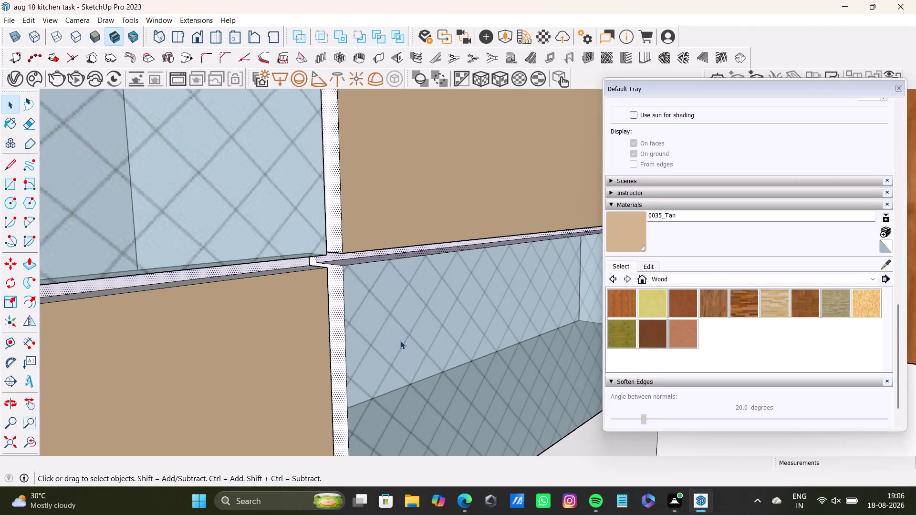
Inspect the joints under the wood cabinets and select the strip below them.
scroll(down, 3)
scroll(down, 3)
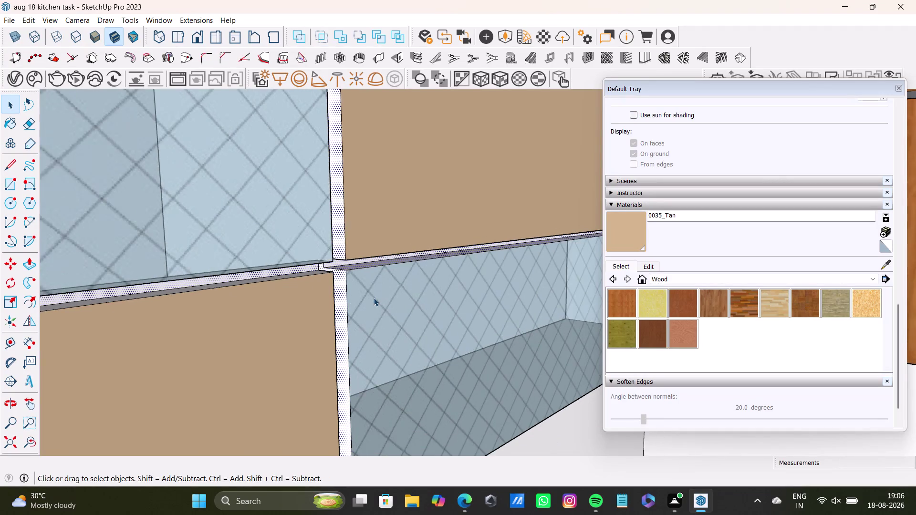
scroll(down, 3)
scroll(down, 3)
scroll(up, 3)
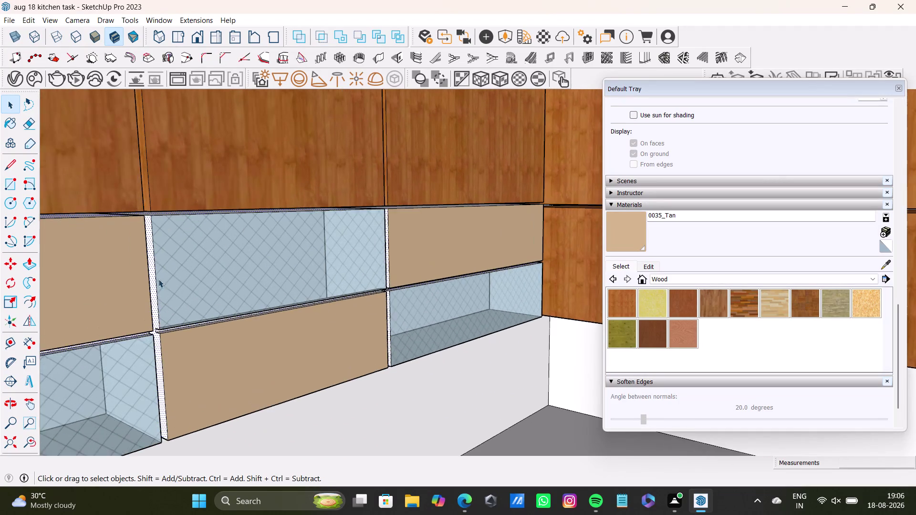
scroll(up, 3)
scroll(up, 3)
middle_drag(181, 194, 142, 176)
scroll(up, 3)
middle_drag(152, 182, 354, 297)
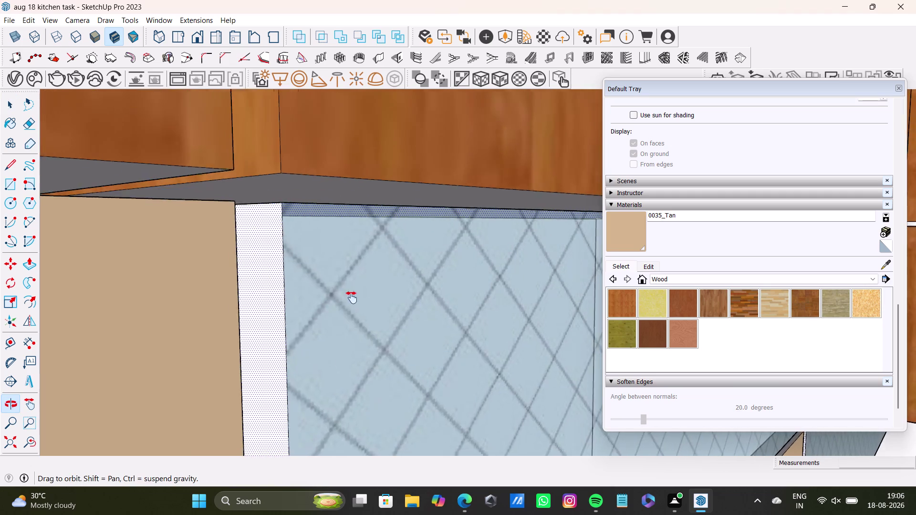
middle_drag(354, 297, 324, 352)
scroll(up, 3)
middle_drag(189, 225, 181, 199)
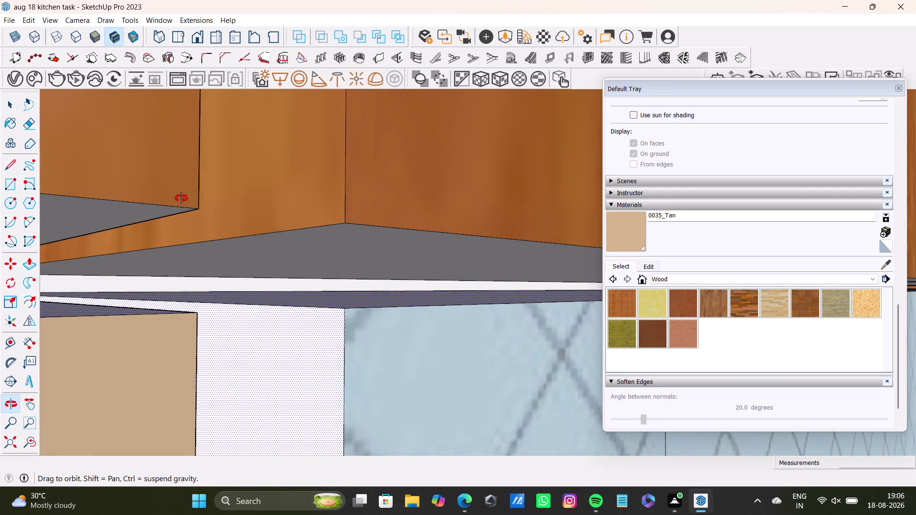
middle_drag(181, 199, 181, 198)
click(191, 282)
Select edges at the panel joint, beside the glass niche, and on the shelf front.
scroll(down, 3)
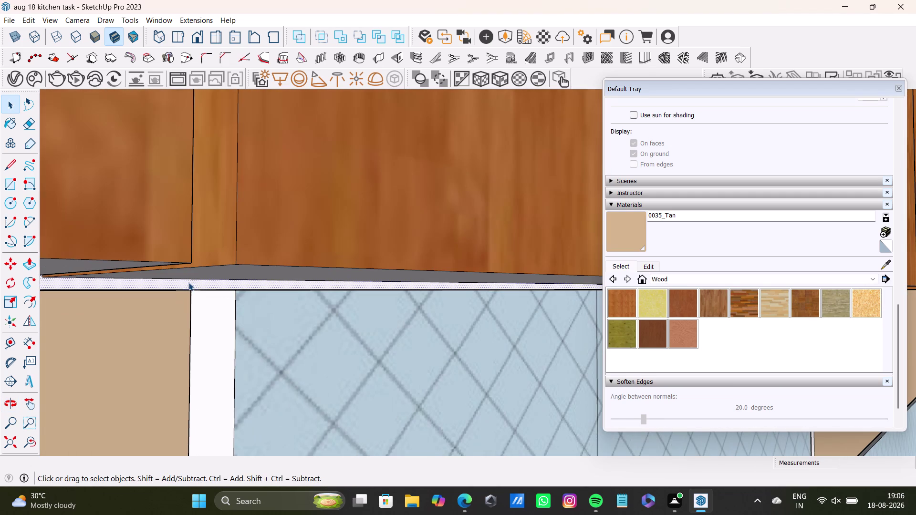
scroll(down, 3)
click(212, 308)
scroll(down, 3)
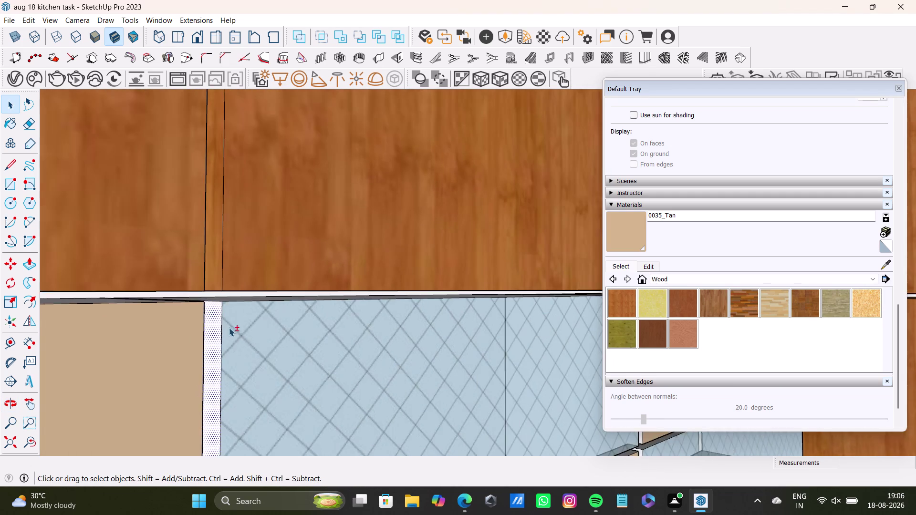
scroll(down, 3)
scroll(up, 3)
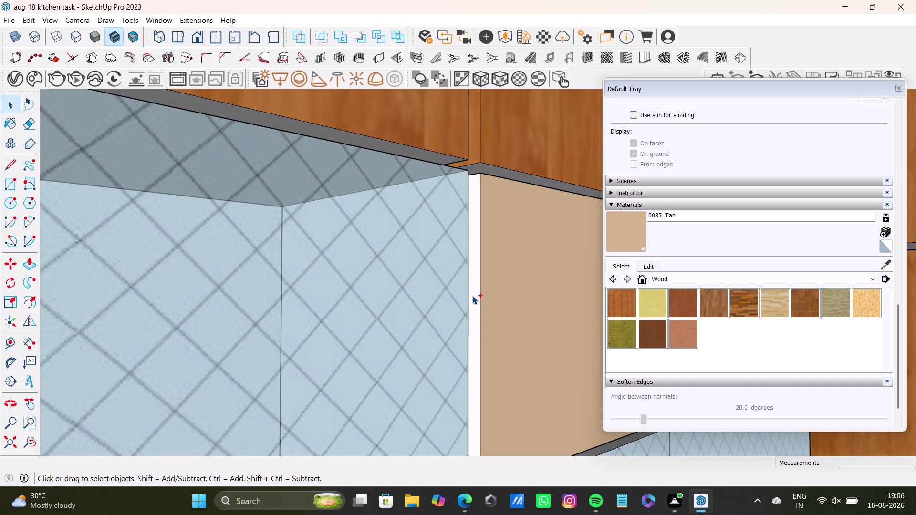
click(472, 296)
scroll(down, 3)
middle_drag(481, 363, 429, 226)
scroll(up, 3)
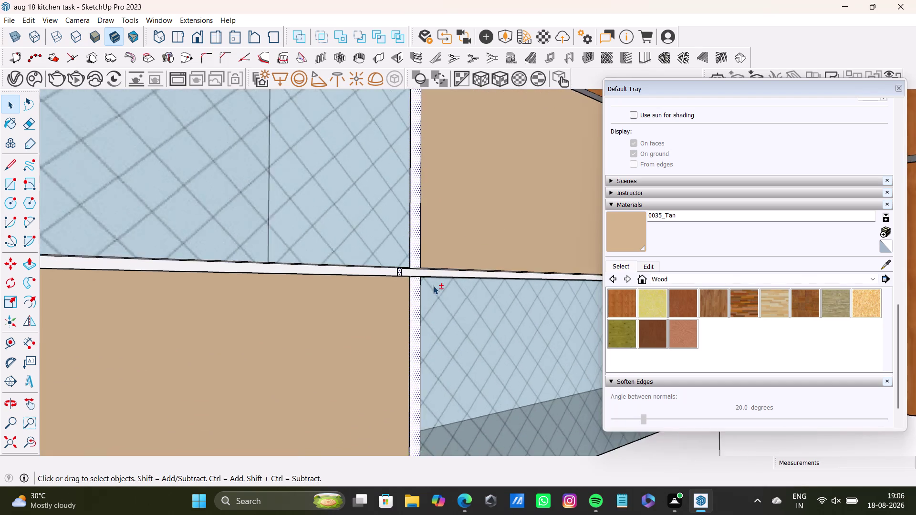
scroll(up, 3)
scroll(up, 3)
click(411, 260)
click(321, 268)
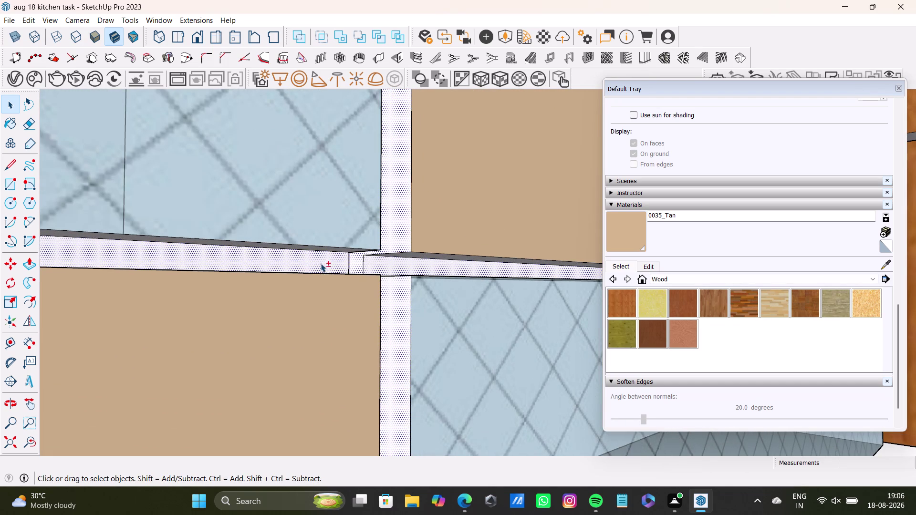
Look along the tan panel row and select the long shelf front edge.
scroll(down, 3)
middle_drag(462, 263, 156, 337)
scroll(down, 3)
middle_drag(452, 324, 529, 287)
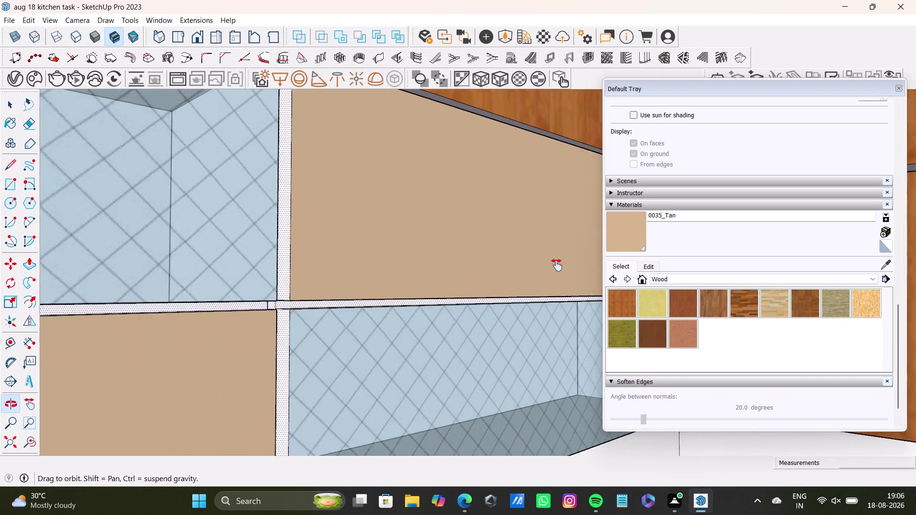
middle_drag(528, 287, 558, 263)
scroll(down, 3)
middle_drag(203, 281, 552, 260)
scroll(down, 3)
scroll(up, 3)
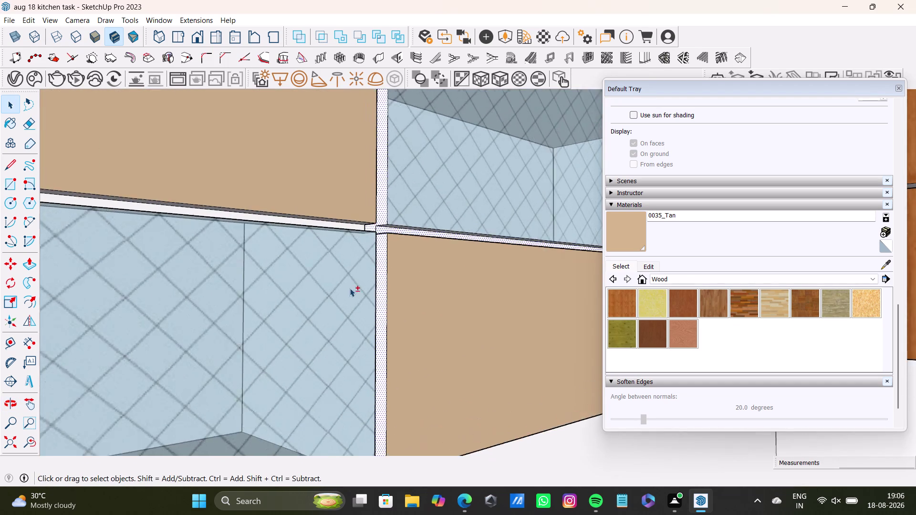
scroll(up, 3)
middle_drag(330, 231, 317, 275)
middle_drag(327, 271, 319, 329)
scroll(up, 3)
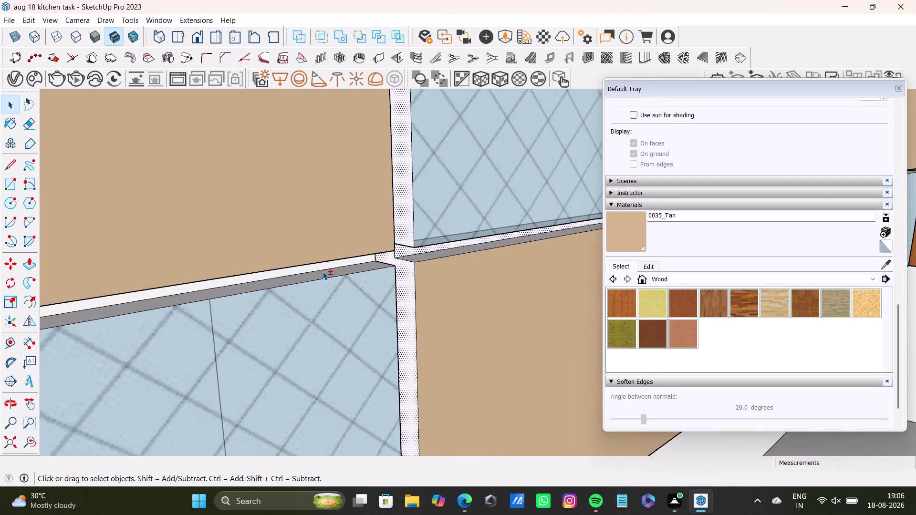
scroll(up, 3)
middle_drag(330, 270, 286, 223)
click(304, 209)
click(310, 221)
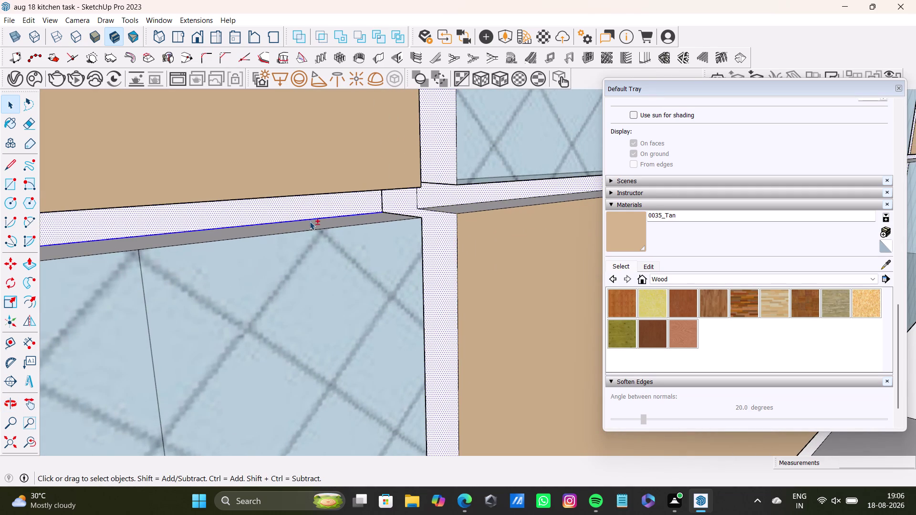
click(312, 227)
Add the next shelf section's adjoining and lower front edges to the selection.
scroll(down, 3)
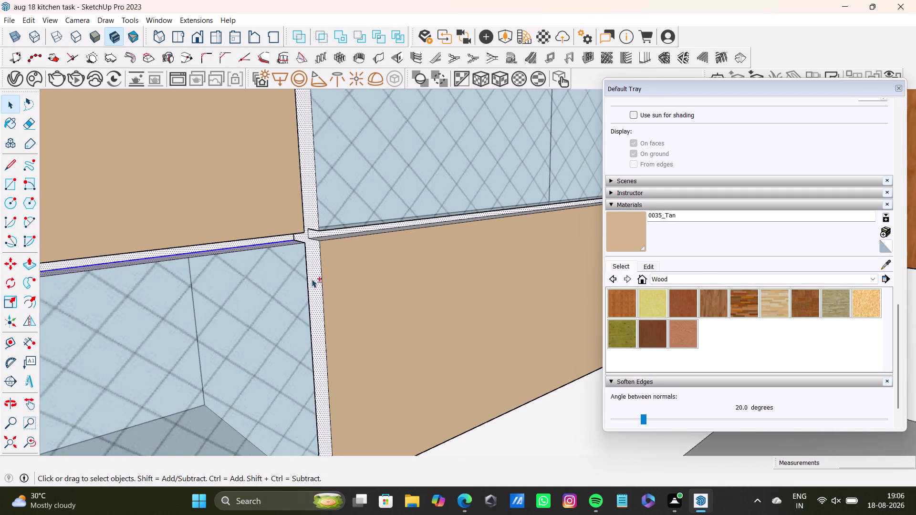
middle_drag(195, 273, 632, 235)
scroll(down, 3)
scroll(up, 3)
scroll(down, 3)
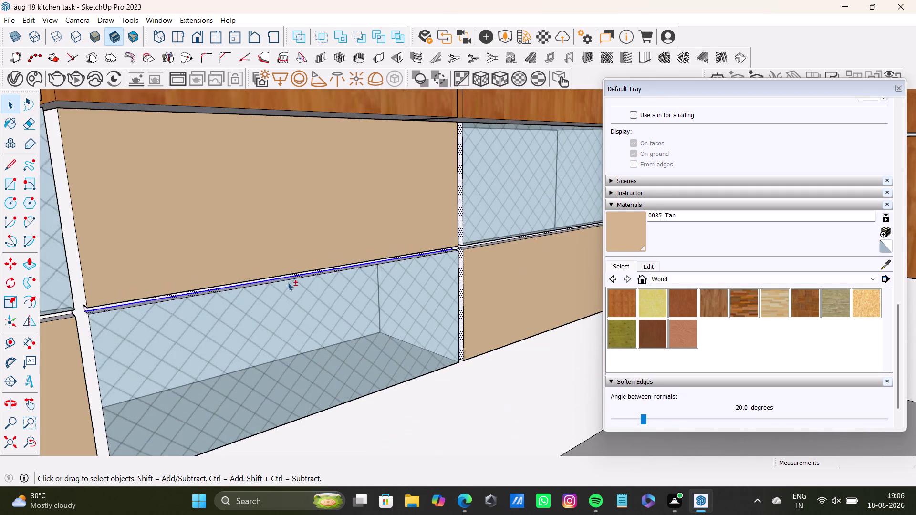
scroll(down, 3)
middle_drag(290, 282, 440, 259)
scroll(up, 3)
click(355, 244)
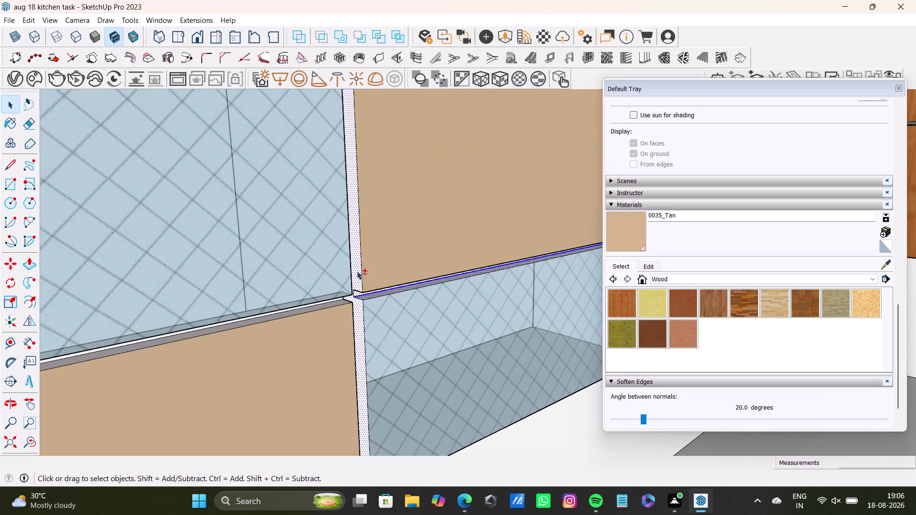
click(335, 303)
scroll(up, 3)
click(339, 300)
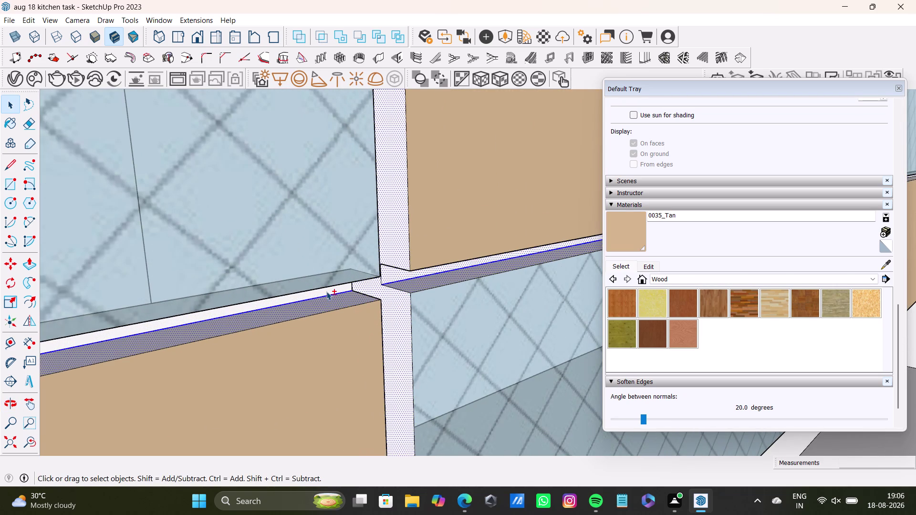
click(327, 292)
Add the remaining shelf edges at the divider joints, then view the whole cabinet run.
scroll(down, 3)
middle_drag(266, 309, 534, 290)
scroll(down, 3)
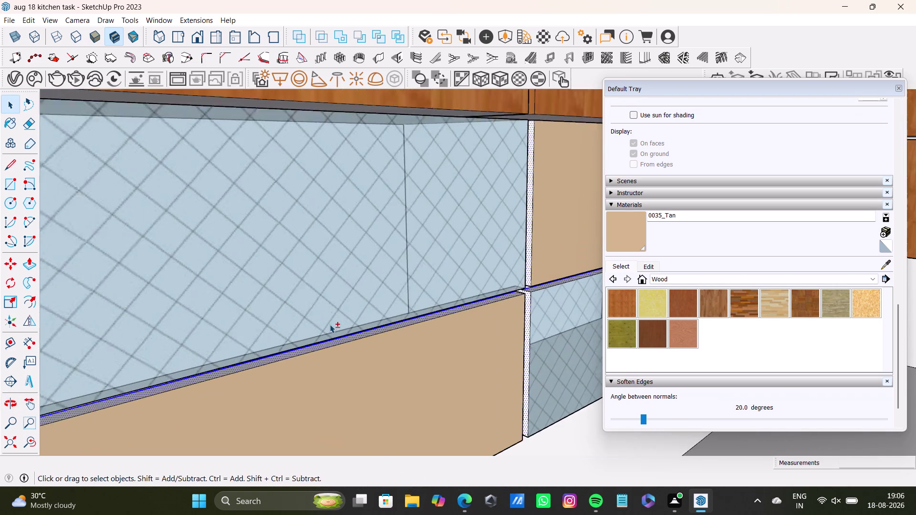
scroll(down, 3)
middle_drag(326, 325, 388, 306)
scroll(up, 3)
click(243, 278)
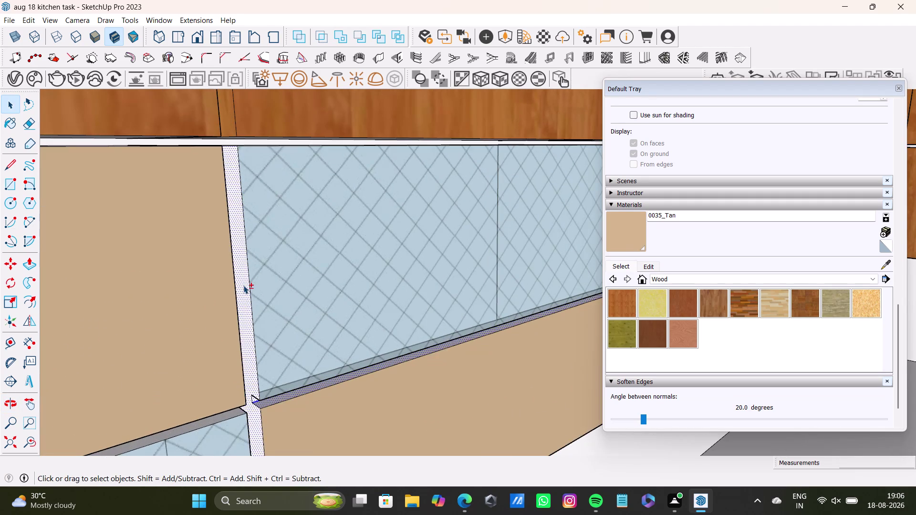
scroll(down, 3)
middle_drag(246, 297, 298, 263)
scroll(up, 3)
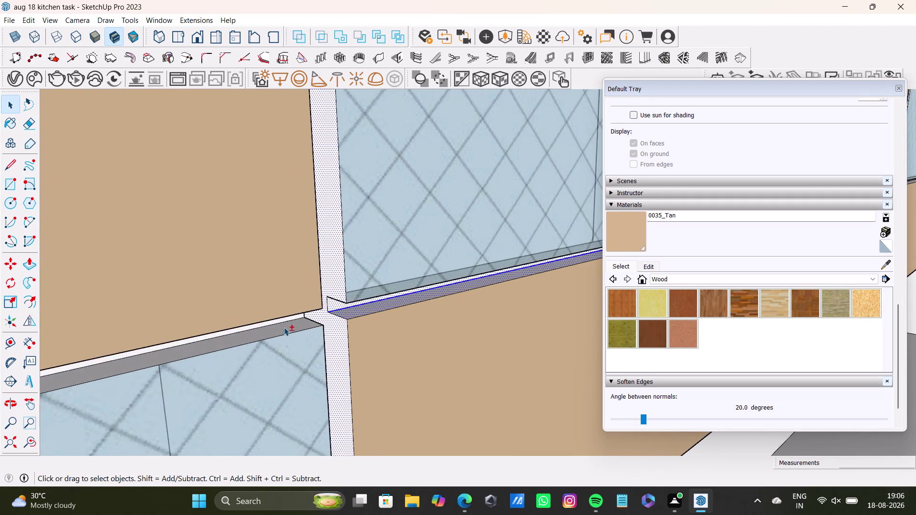
middle_drag(284, 327, 305, 294)
middle_drag(304, 294, 298, 246)
click(298, 281)
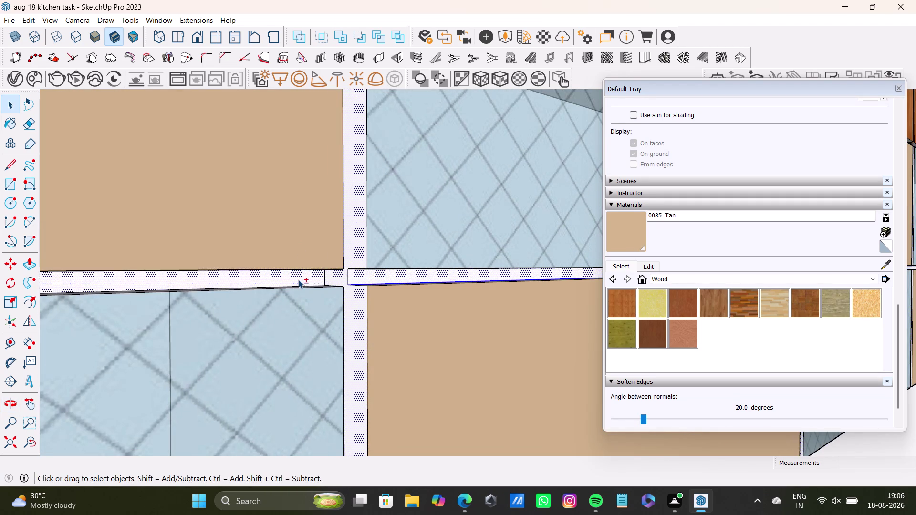
scroll(down, 3)
middle_drag(264, 294, 459, 285)
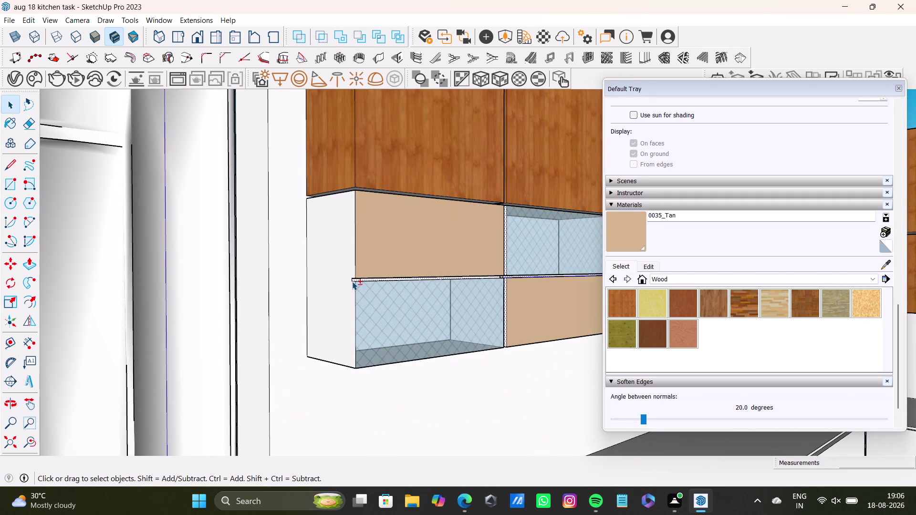
Move around the kitchen to the tan panel's top edge below the wood cabinets.
click(350, 280)
drag(632, 235, 627, 235)
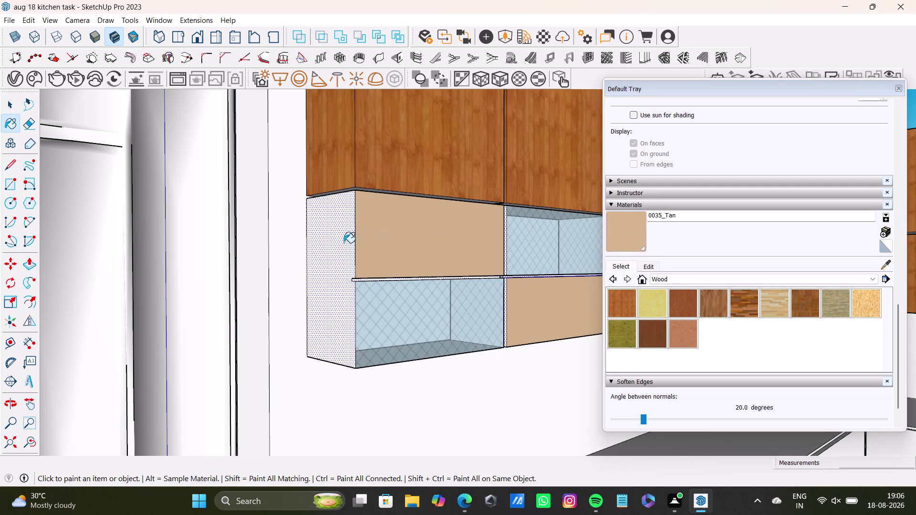
click(342, 244)
scroll(down, 3)
middle_drag(475, 274, 468, 276)
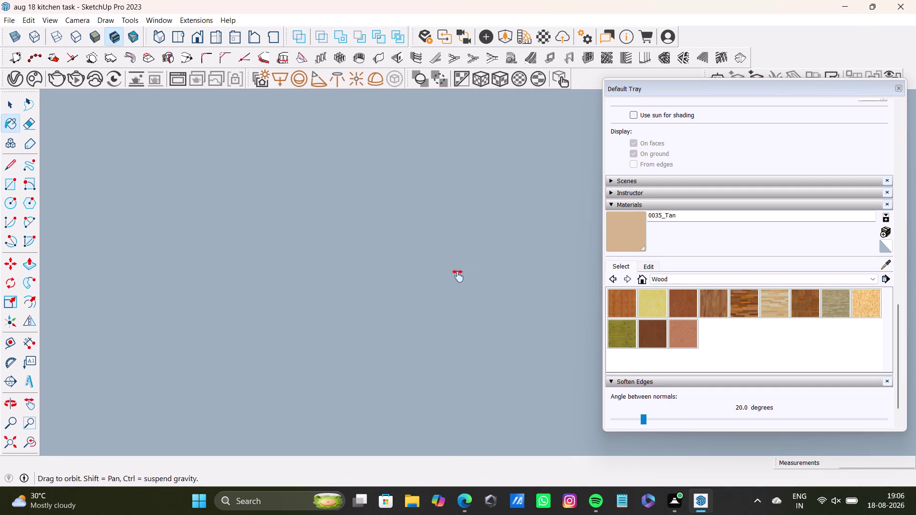
middle_drag(467, 275, 172, 313)
scroll(down, 3)
drag(15, 448, 19, 440)
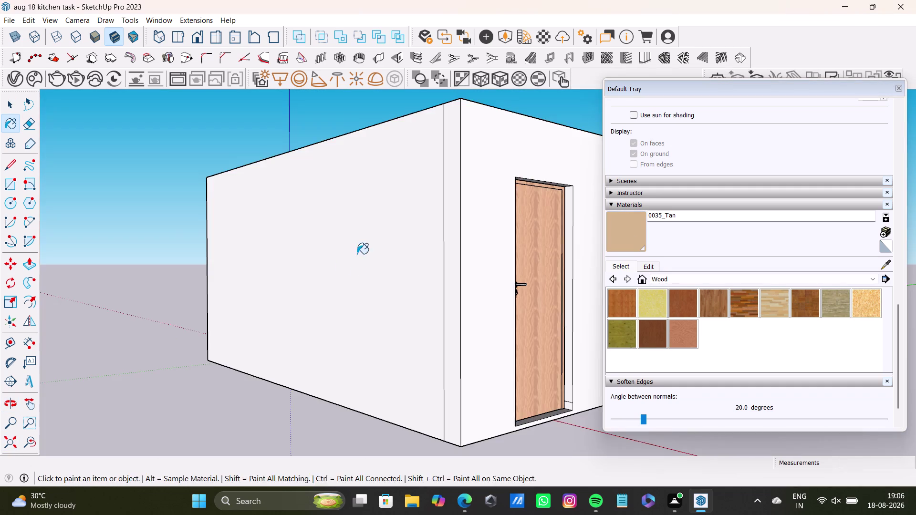
middle_drag(357, 254, 328, 421)
scroll(down, 3)
middle_drag(360, 332, 546, 376)
scroll(up, 3)
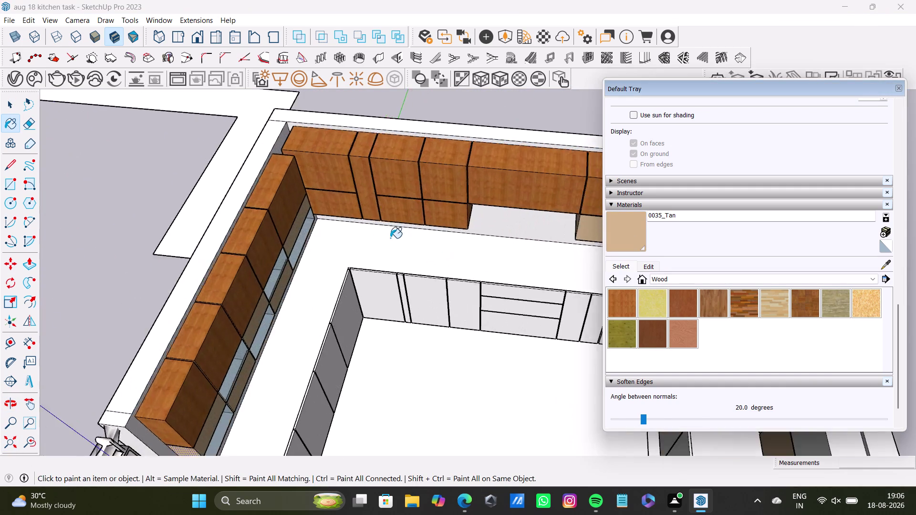
scroll(up, 3)
middle_drag(390, 238, 248, 265)
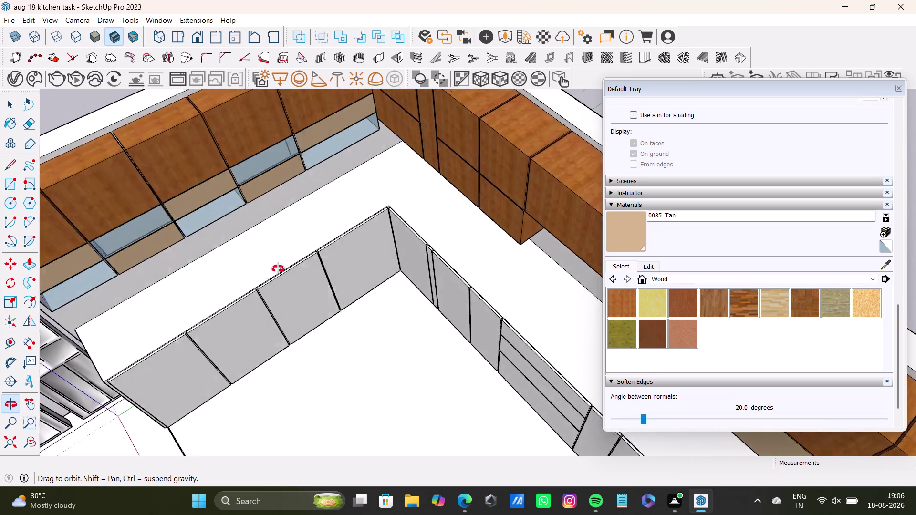
middle_drag(248, 265, 194, 142)
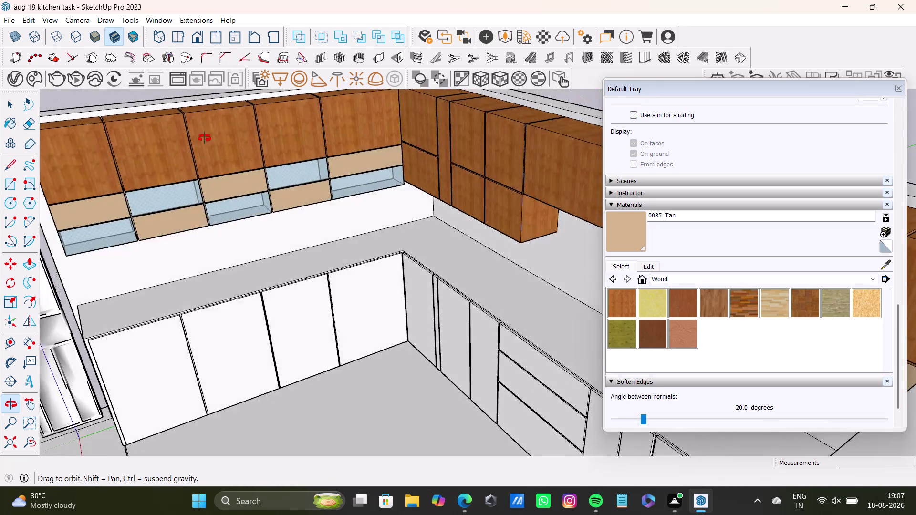
middle_drag(194, 142, 494, 215)
scroll(up, 3)
middle_drag(329, 156, 114, 254)
scroll(down, 3)
scroll(up, 3)
middle_drag(416, 258, 232, 271)
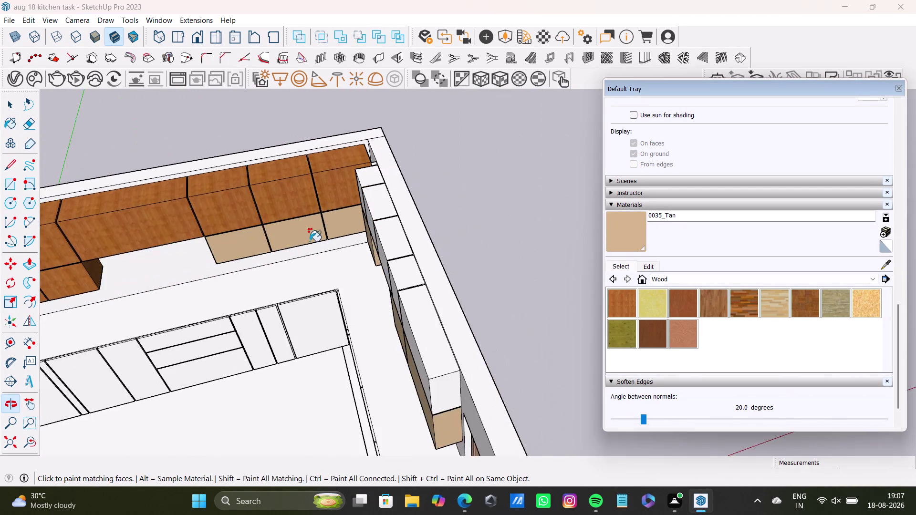
scroll(up, 3)
middle_drag(354, 234, 526, 173)
scroll(up, 3)
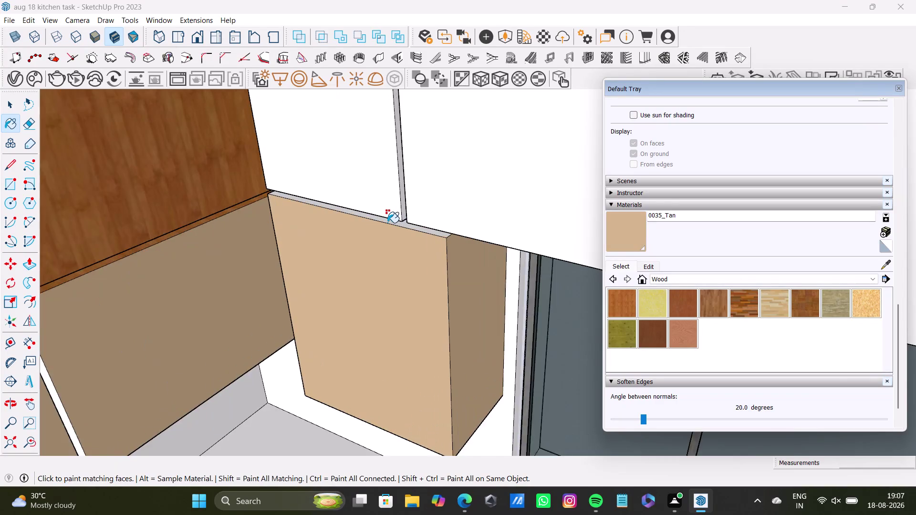
scroll(up, 3)
Paint the panel's thin top edge with 0035_Tan, then select that edge face.
click(418, 225)
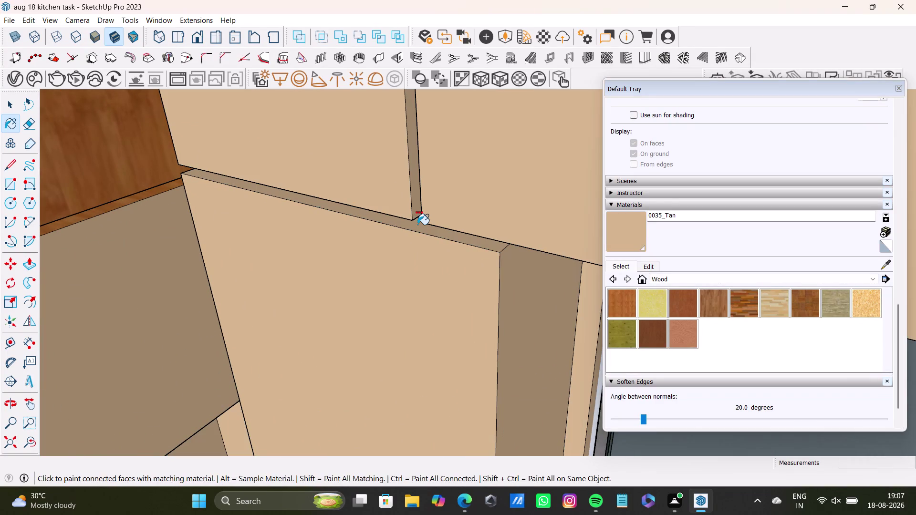
key(ctrl+z)
key(space)
click(409, 224)
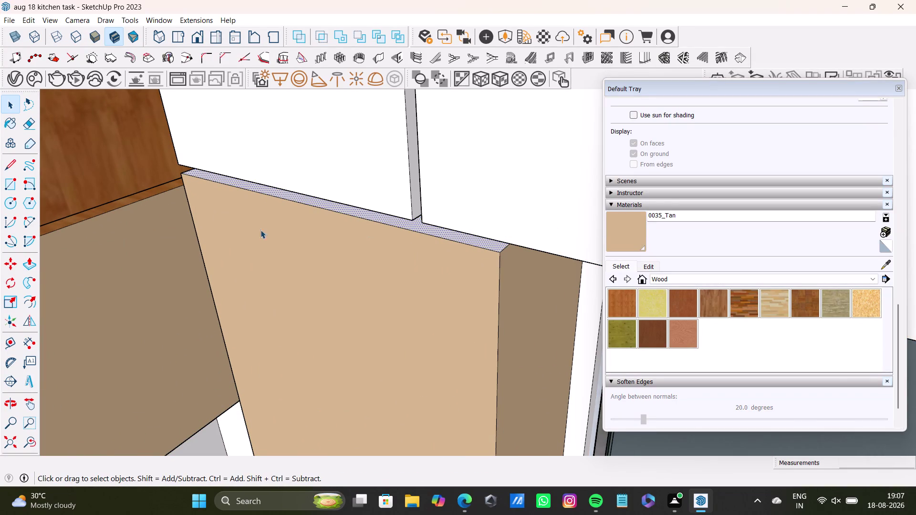
scroll(down, 3)
scroll(up, 3)
scroll(down, 3)
scroll(up, 3)
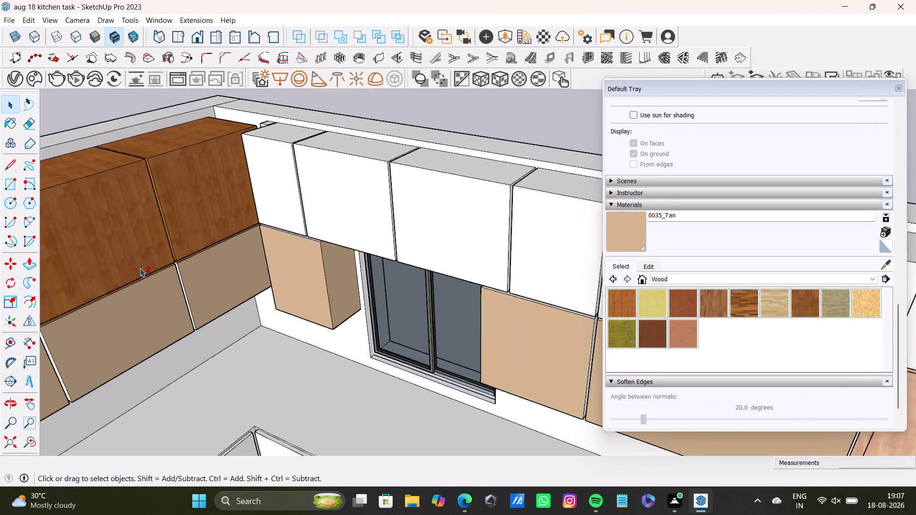
scroll(up, 3)
click(199, 256)
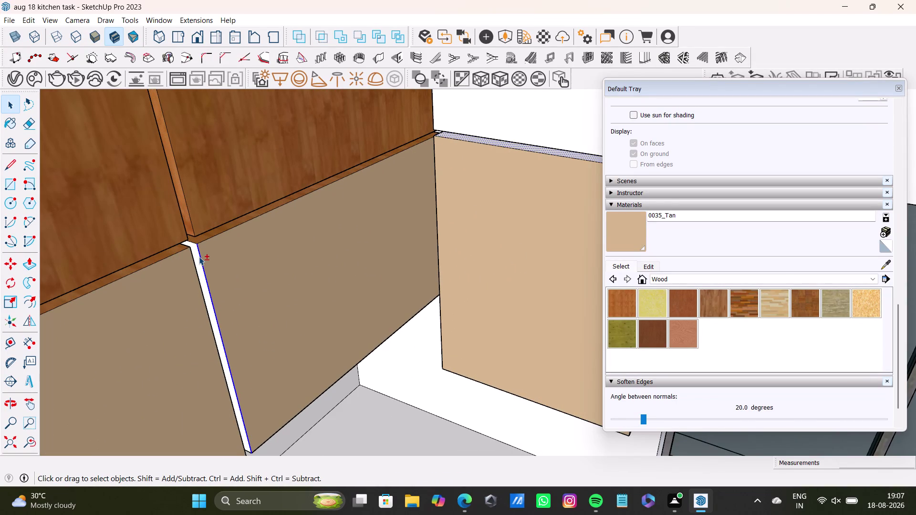
click(198, 257)
click(194, 257)
click(196, 258)
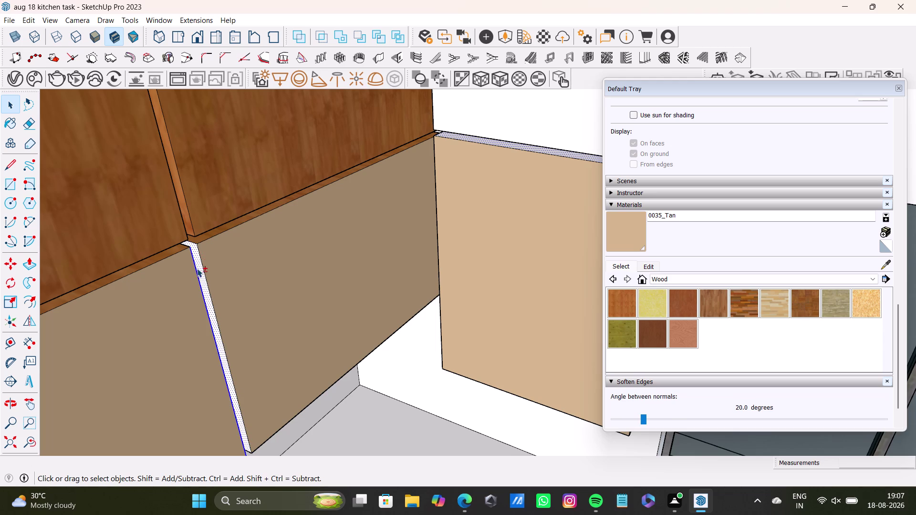
scroll(down, 3)
middle_drag(200, 269, 377, 205)
scroll(up, 3)
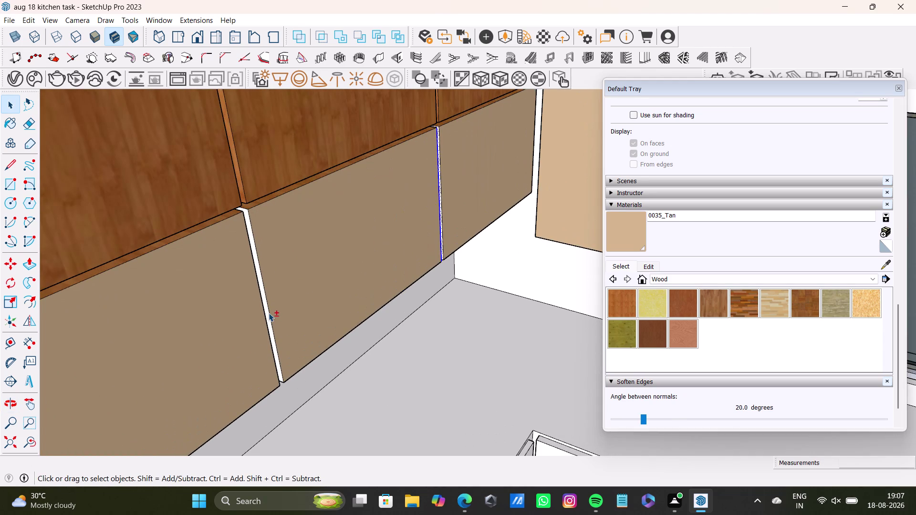
scroll(up, 3)
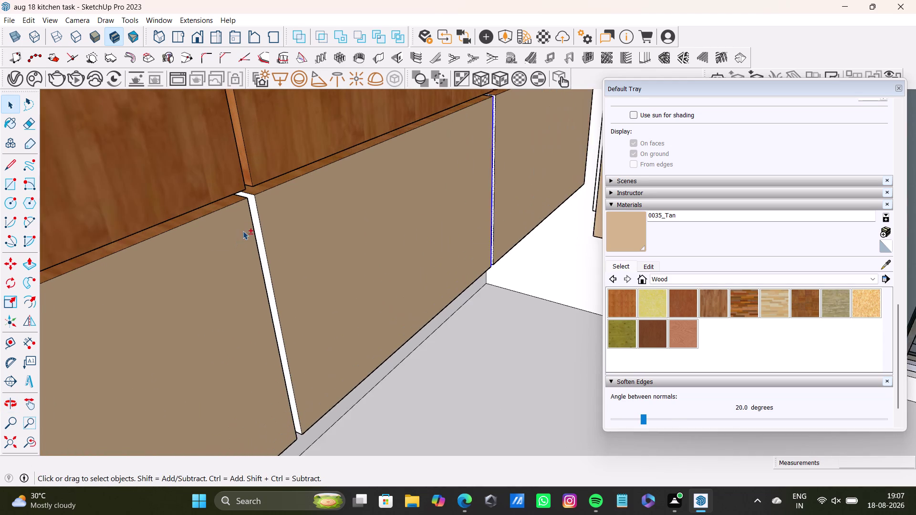
scroll(up, 3)
click(253, 195)
scroll(down, 3)
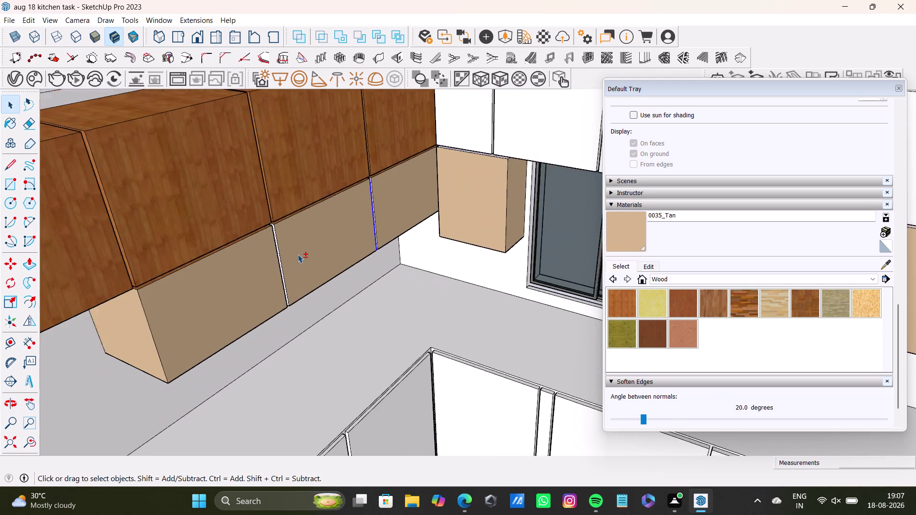
scroll(down, 3)
middle_drag(328, 266, 158, 304)
middle_drag(254, 302, 314, 281)
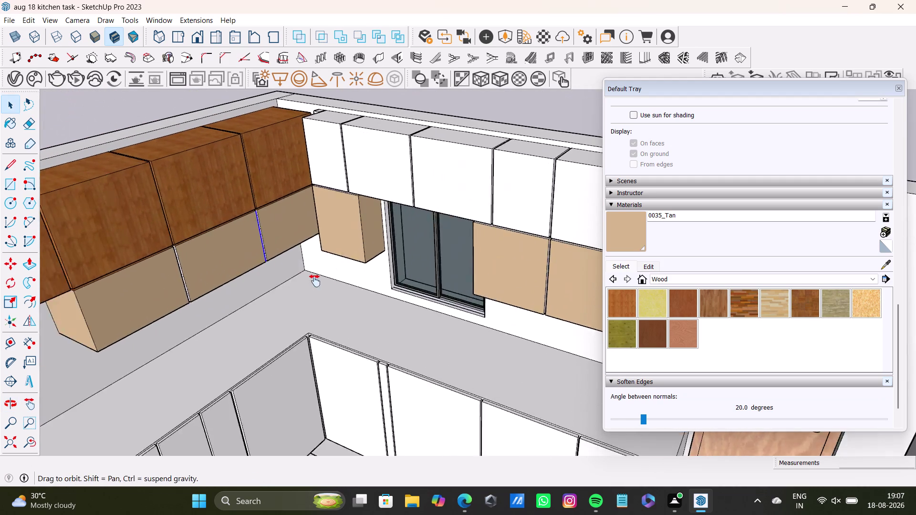
middle_drag(315, 281, 109, 347)
middle_drag(118, 346, 203, 246)
middle_drag(229, 315, 314, 336)
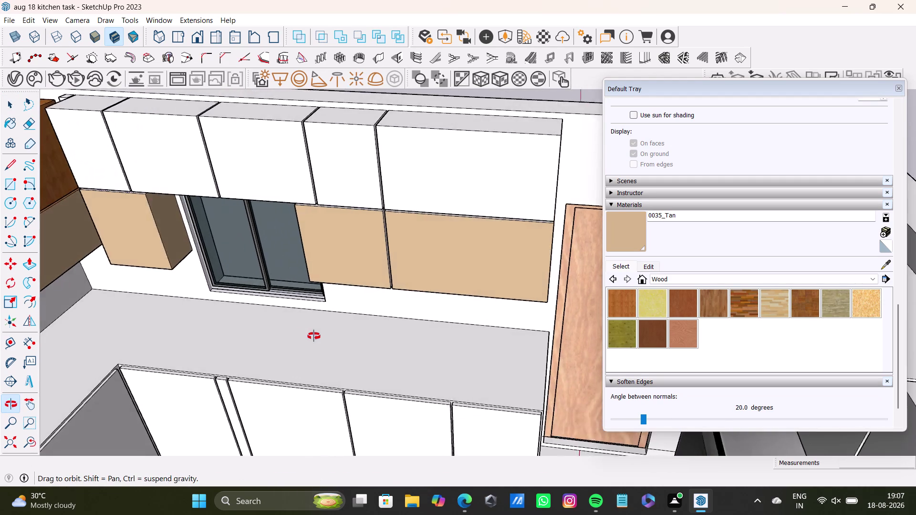
middle_drag(314, 336, 280, 349)
scroll(up, 3)
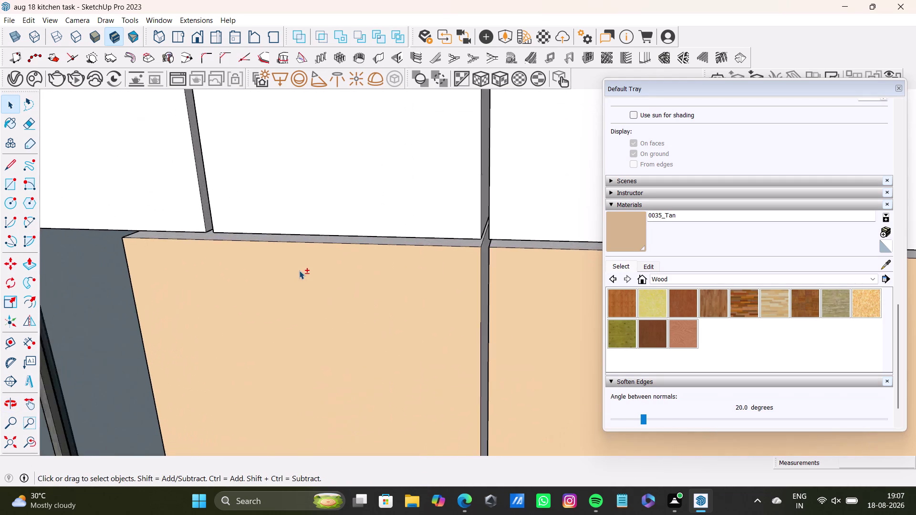
scroll(up, 3)
click(324, 225)
scroll(down, 3)
middle_drag(401, 251, 102, 306)
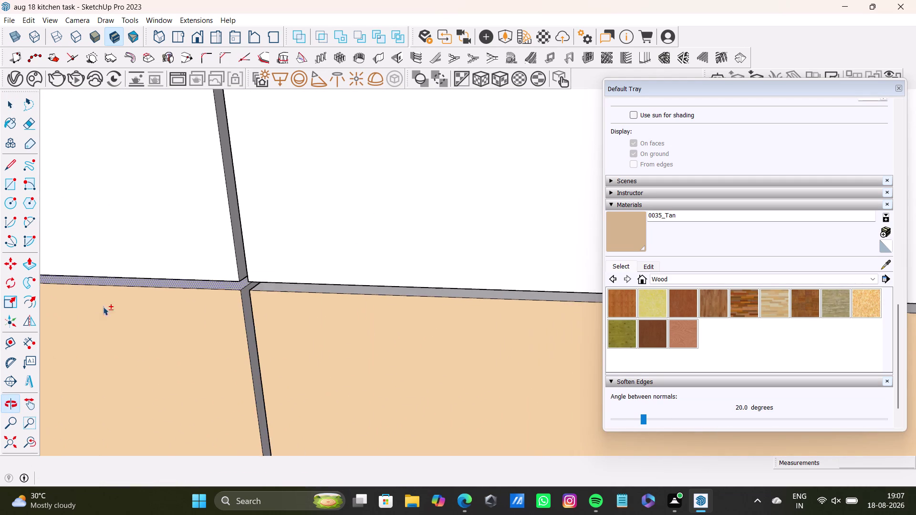
scroll(up, 3)
click(294, 284)
click(216, 304)
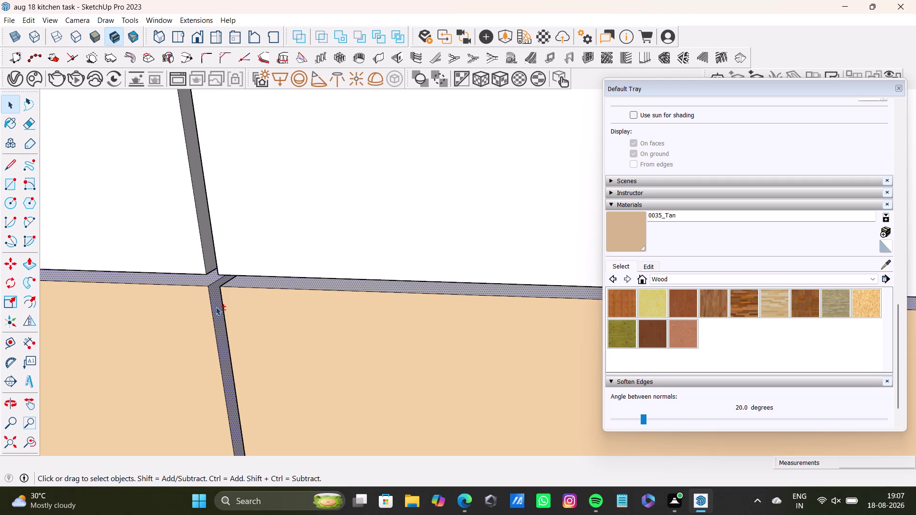
middle_drag(211, 350, 393, 350)
click(350, 363)
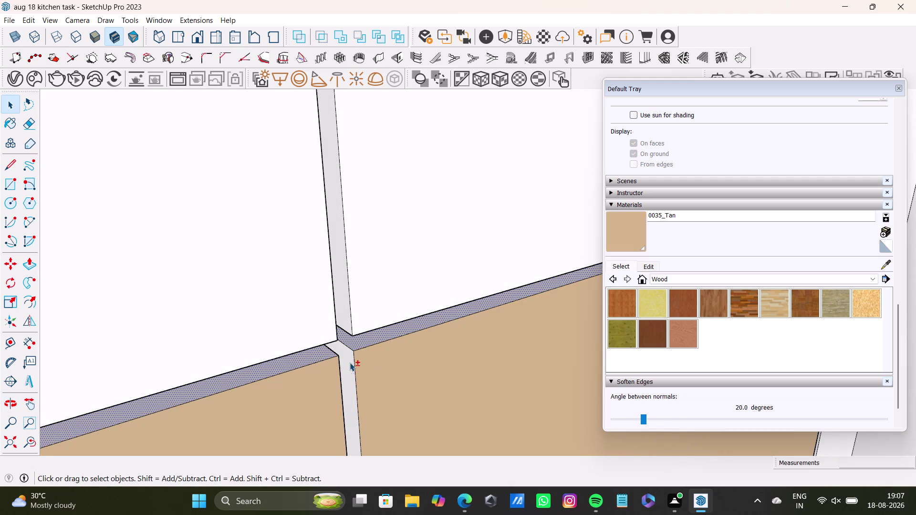
scroll(down, 3)
middle_drag(458, 368, 278, 324)
scroll(up, 3)
middle_drag(367, 326, 231, 330)
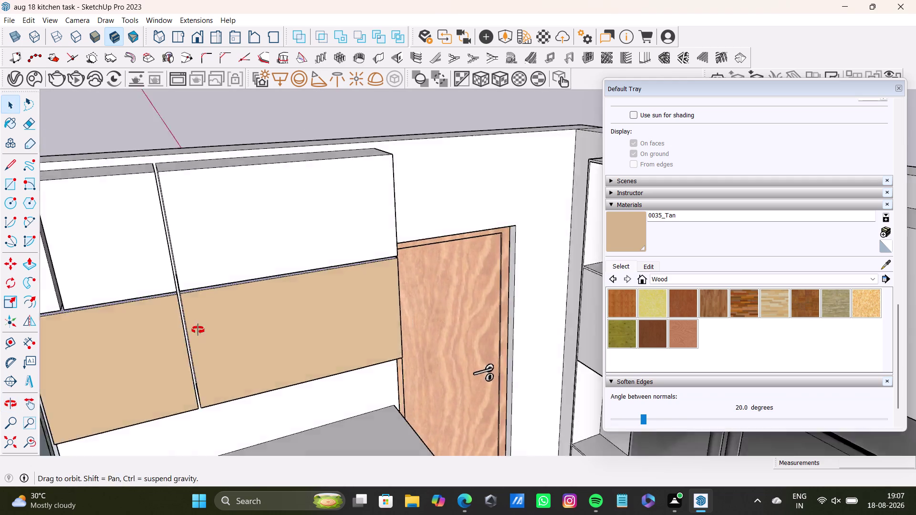
middle_drag(231, 330, 53, 330)
middle_drag(281, 324, 266, 429)
middle_drag(329, 294, 341, 396)
scroll(up, 3)
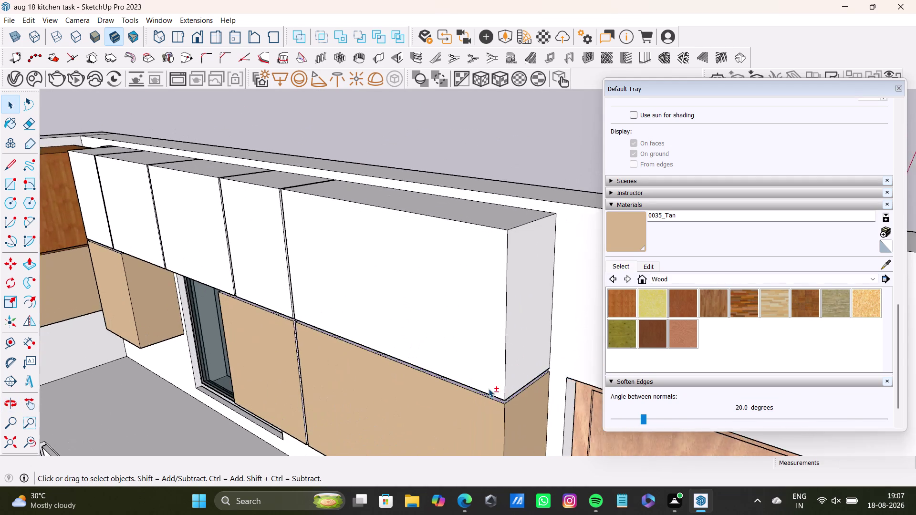
scroll(up, 3)
middle_drag(268, 345, 499, 374)
scroll(up, 3)
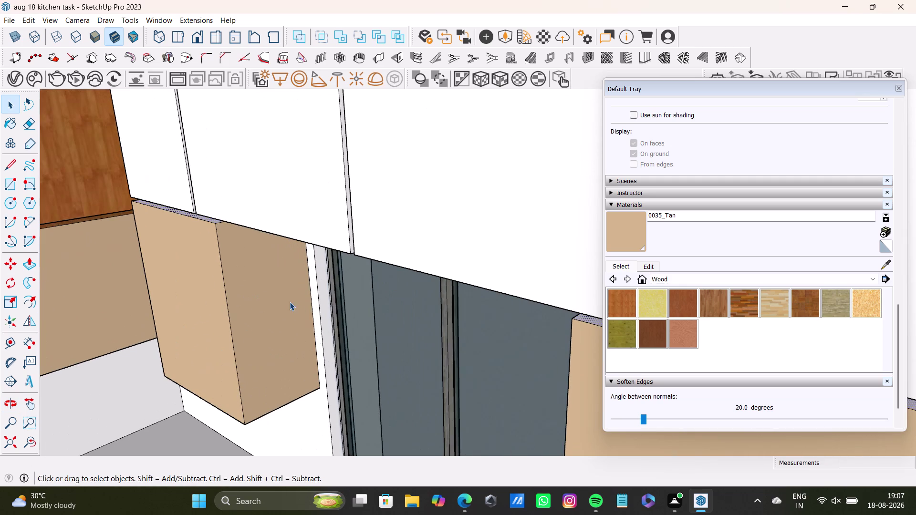
click(633, 235)
scroll(up, 3)
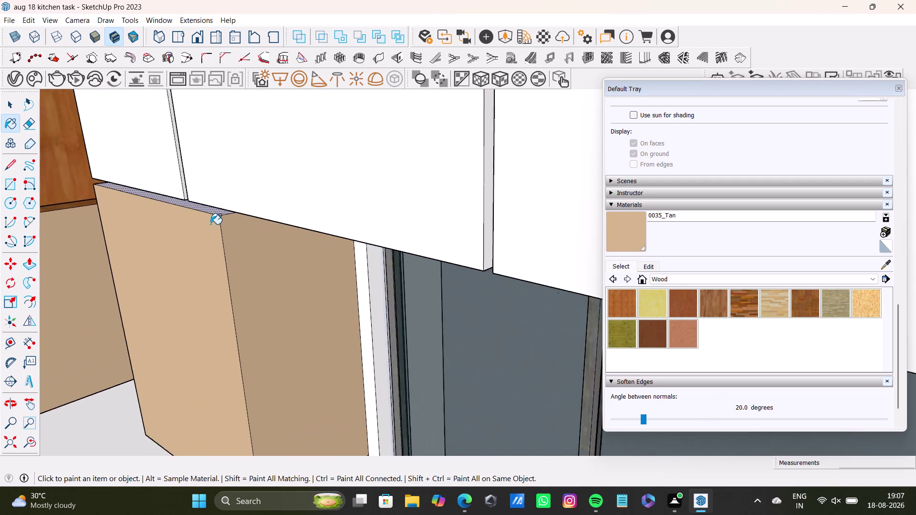
scroll(up, 3)
click(219, 200)
scroll(down, 3)
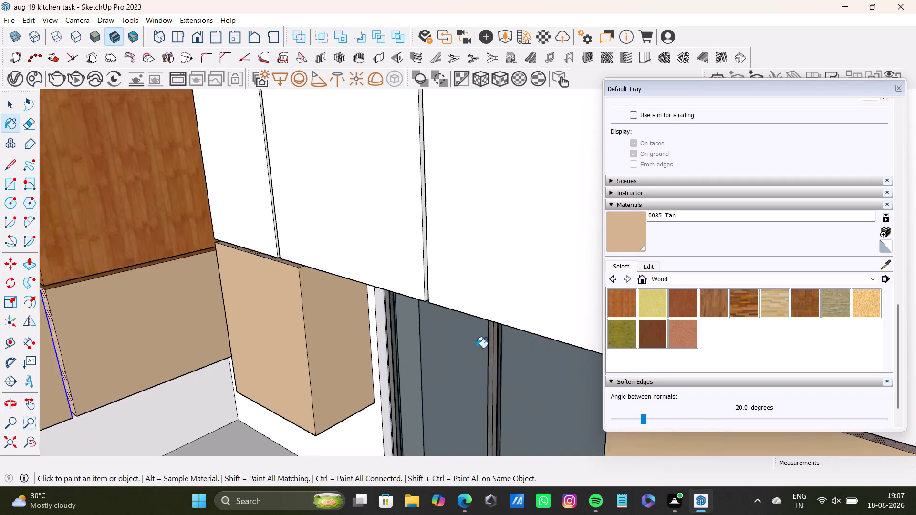
scroll(down, 3)
middle_drag(579, 381, 296, 251)
middle_drag(364, 274, 506, 311)
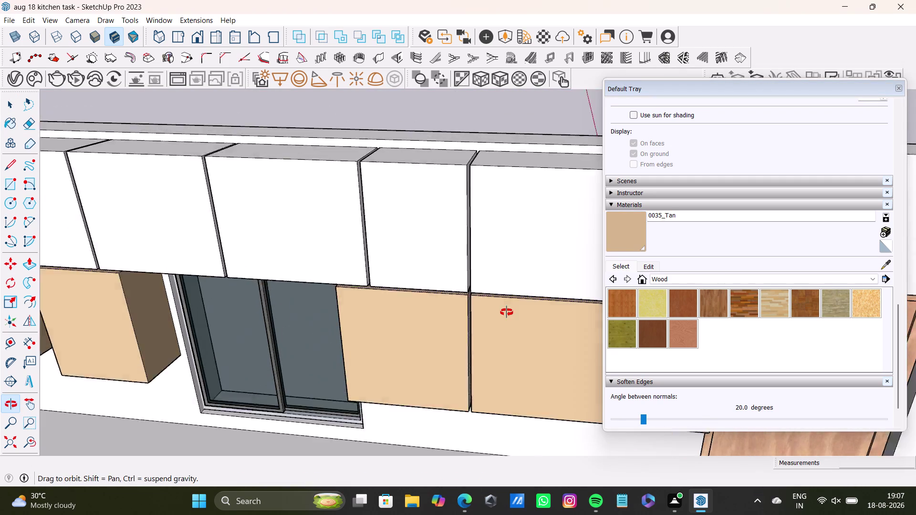
middle_drag(506, 311, 507, 323)
key(space)
click(340, 125)
scroll(down, 3)
middle_drag(480, 314, 522, 314)
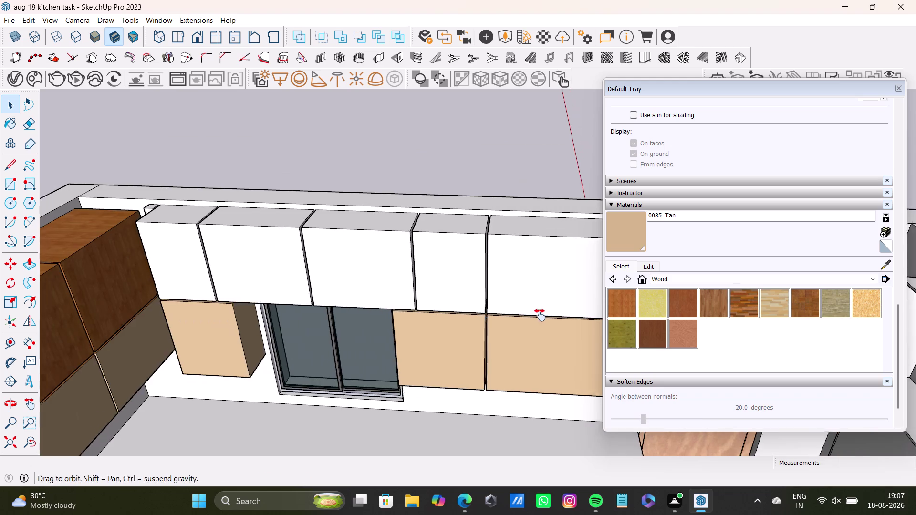
middle_drag(522, 314, 545, 315)
click(249, 247)
Select ten of the white upper cabinets along the wall row.
click(247, 217)
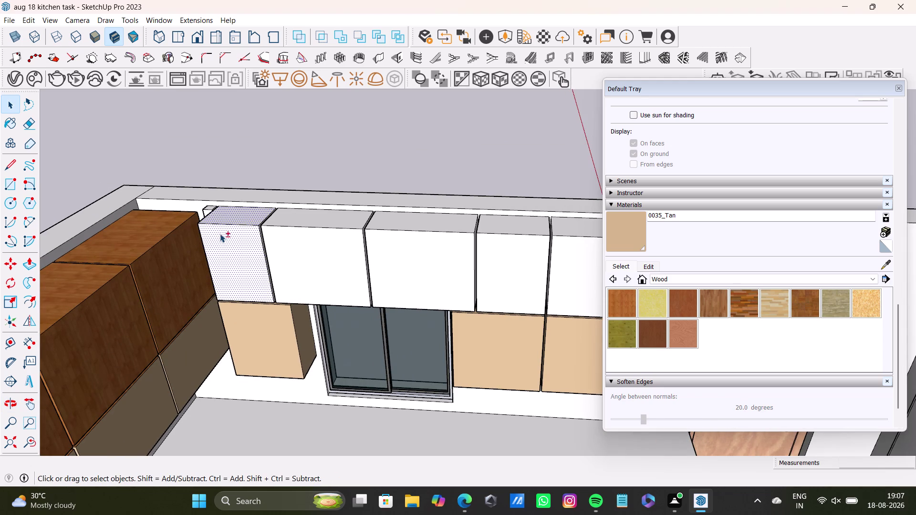
scroll(up, 3)
click(303, 253)
click(311, 208)
click(446, 236)
click(448, 219)
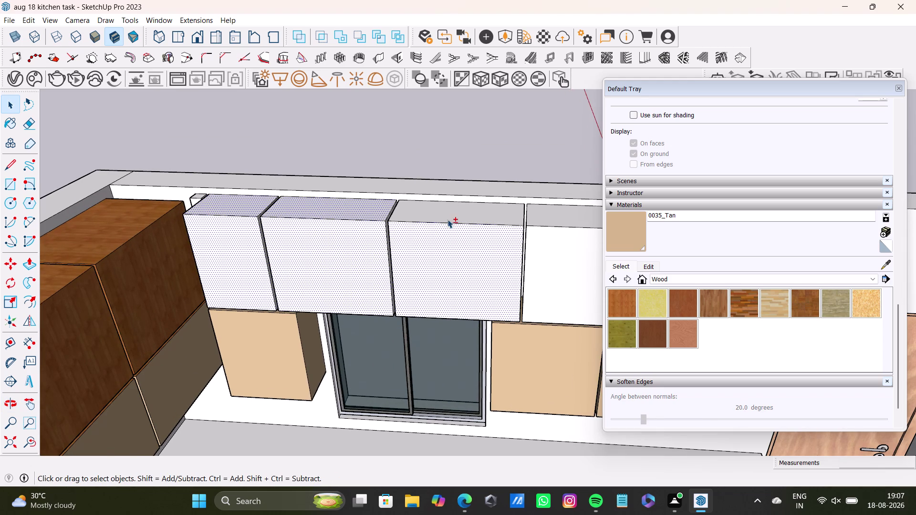
middle_drag(454, 213, 262, 219)
click(344, 252)
click(351, 218)
click(454, 226)
click(461, 260)
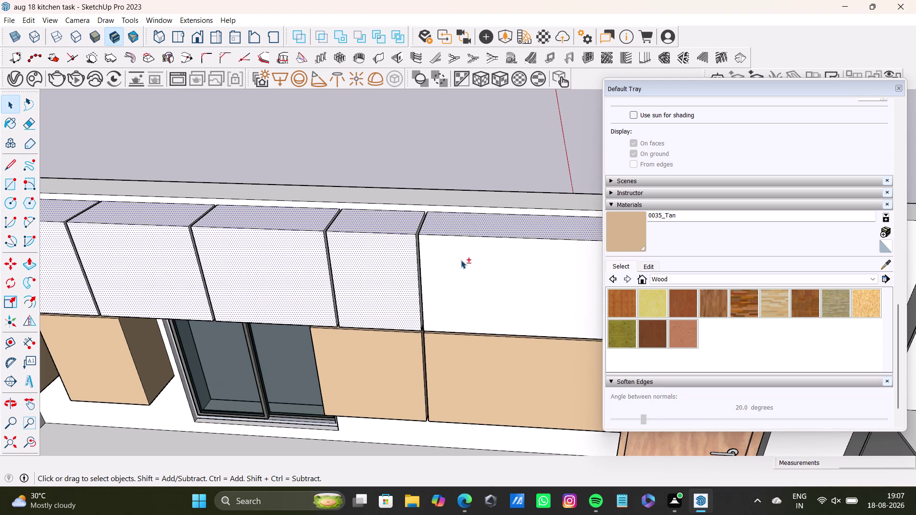
middle_drag(448, 265, 196, 246)
click(396, 242)
Add the cabinet pieces at the gaps, tops and row end to the selection.
scroll(up, 3)
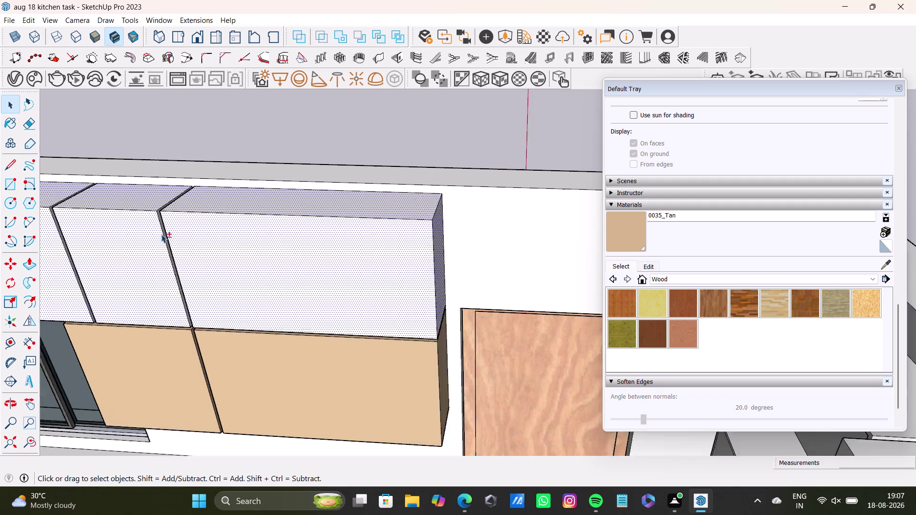
scroll(up, 3)
click(141, 191)
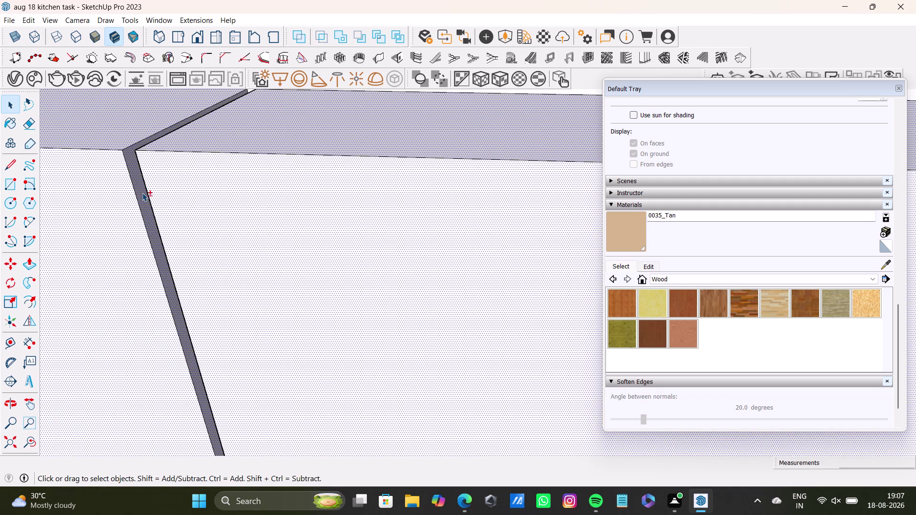
scroll(down, 3)
middle_drag(141, 193, 403, 254)
scroll(up, 3)
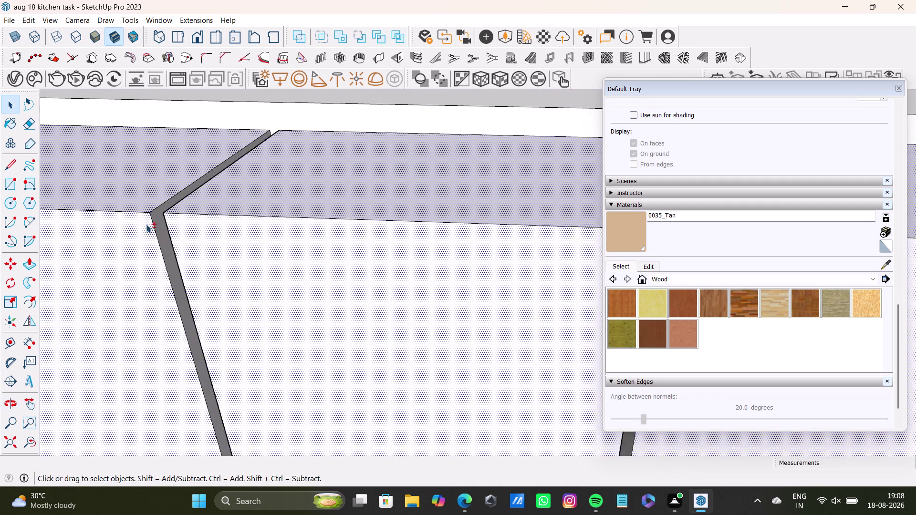
scroll(up, 3)
click(165, 217)
scroll(down, 3)
middle_drag(83, 222, 489, 291)
scroll(up, 3)
click(256, 267)
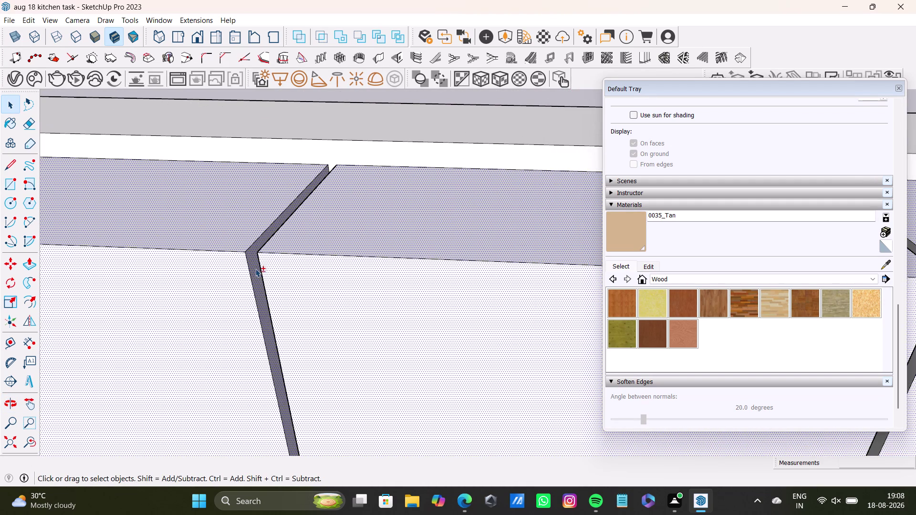
scroll(down, 3)
middle_drag(241, 271, 529, 311)
scroll(up, 3)
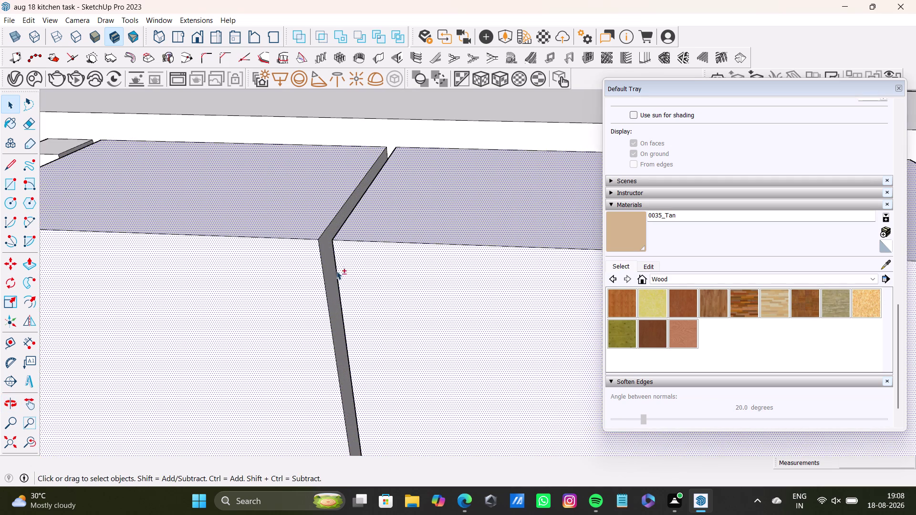
click(331, 266)
middle_drag(326, 307, 540, 343)
middle_drag(158, 283, 464, 305)
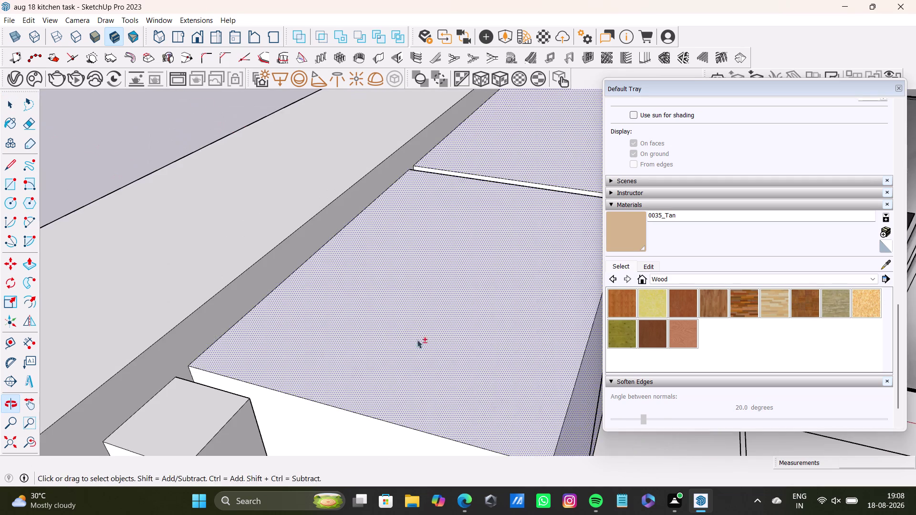
middle_drag(404, 352, 374, 265)
click(338, 343)
middle_drag(395, 283, 230, 476)
scroll(up, 3)
scroll(down, 3)
middle_drag(358, 292, 223, 394)
scroll(up, 3)
click(369, 321)
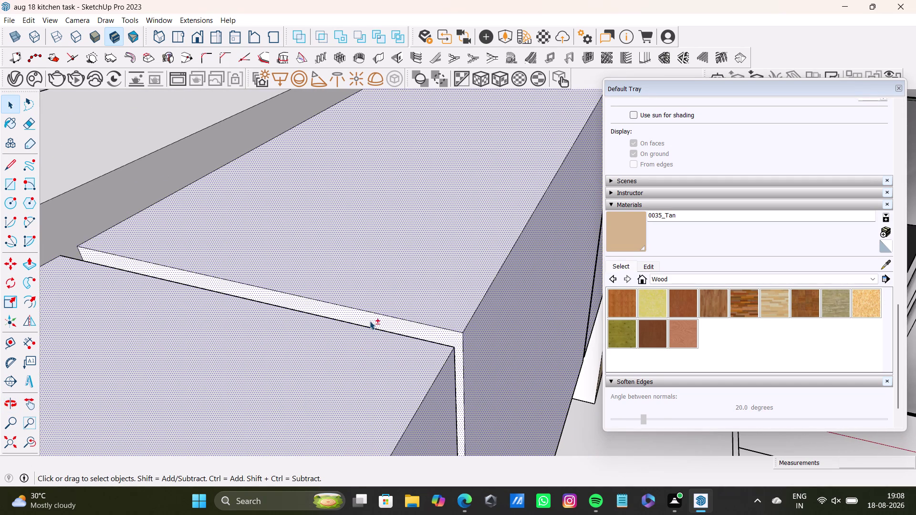
scroll(down, 3)
middle_drag(386, 311, 225, 433)
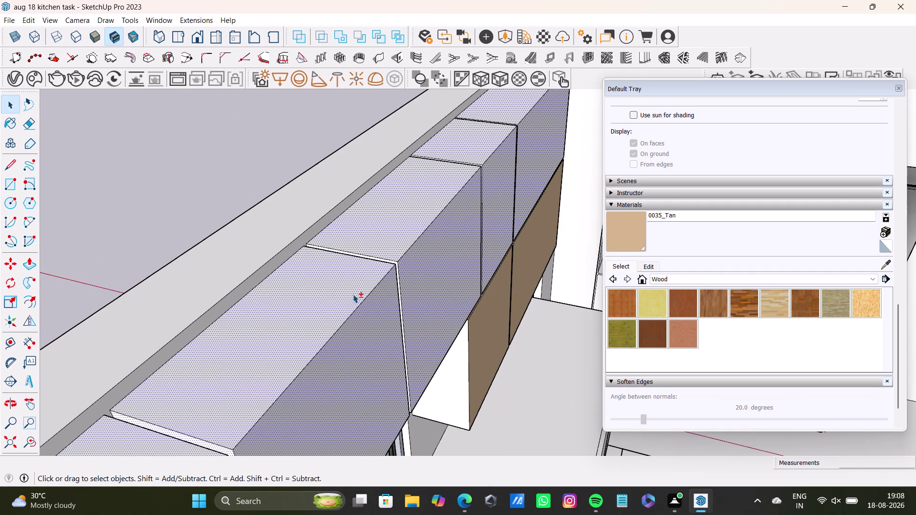
scroll(up, 3)
middle_drag(365, 279, 240, 391)
scroll(up, 3)
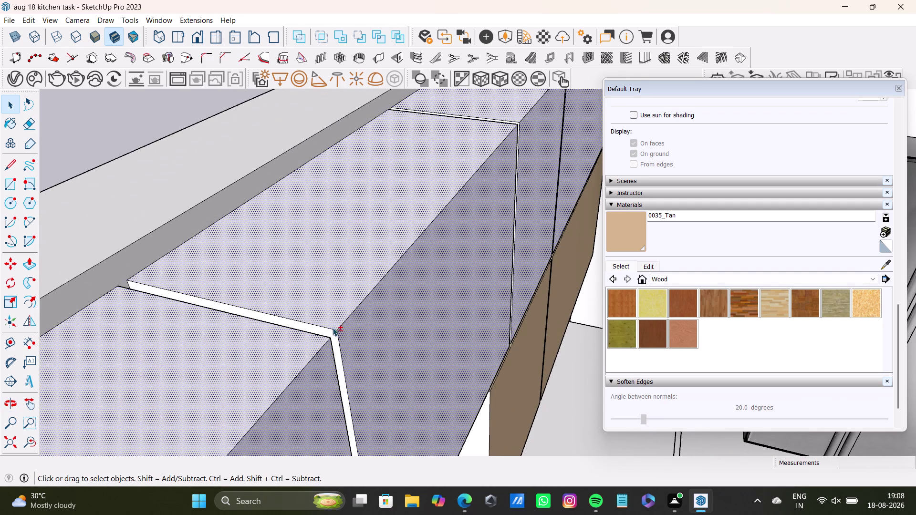
click(329, 331)
click(330, 333)
scroll(down, 3)
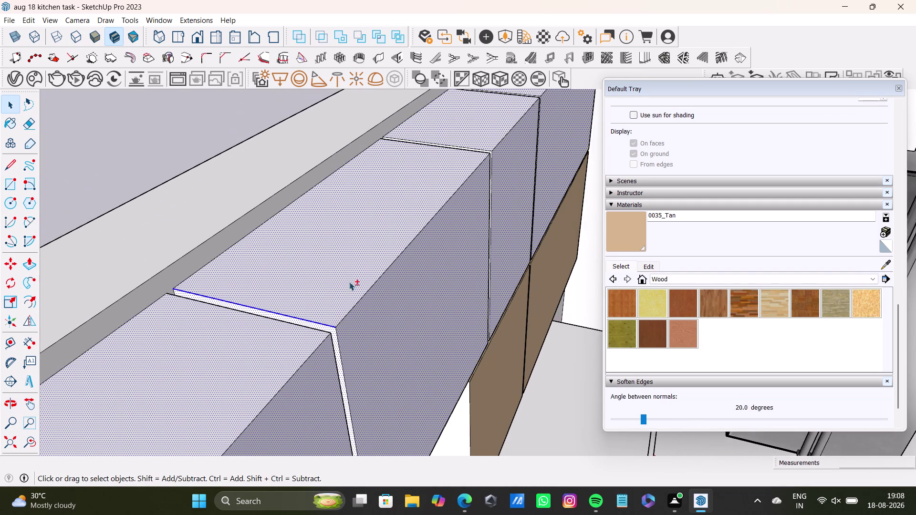
middle_drag(350, 282, 126, 435)
scroll(up, 3)
click(386, 221)
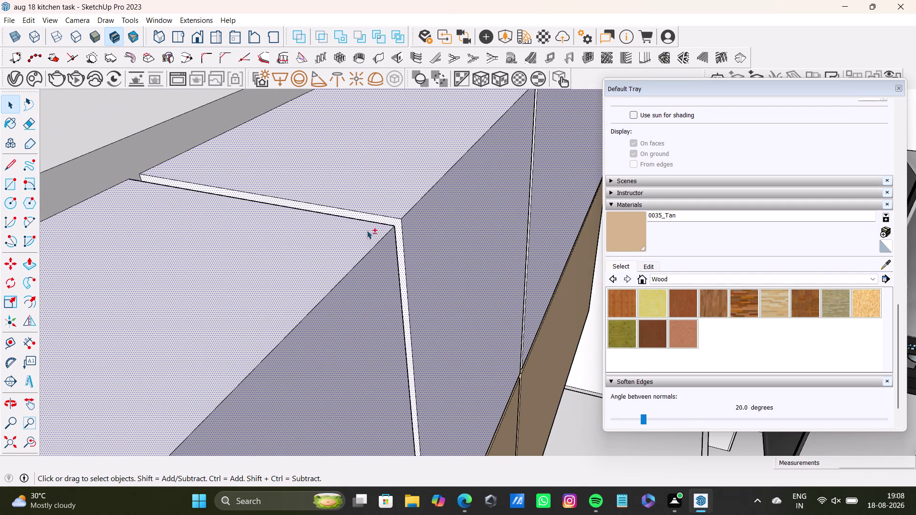
scroll(down, 3)
middle_drag(350, 256, 81, 444)
scroll(down, 3)
scroll(up, 3)
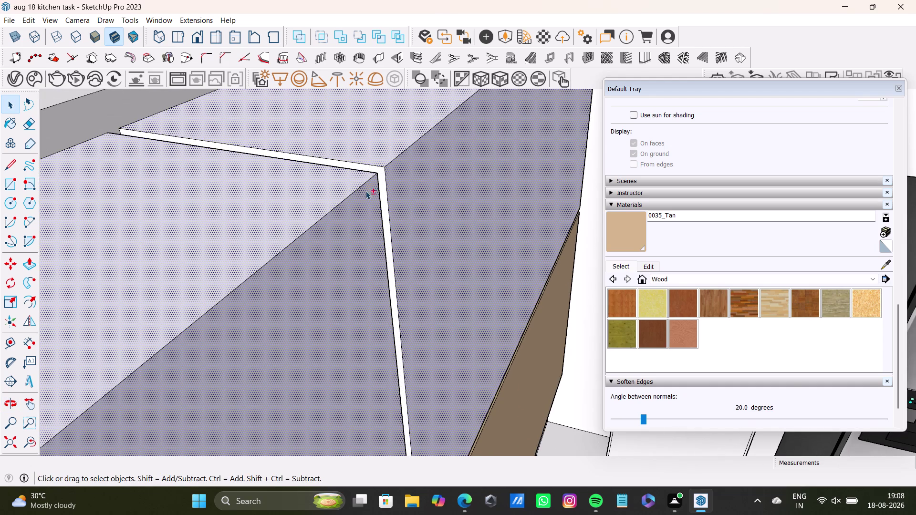
click(382, 184)
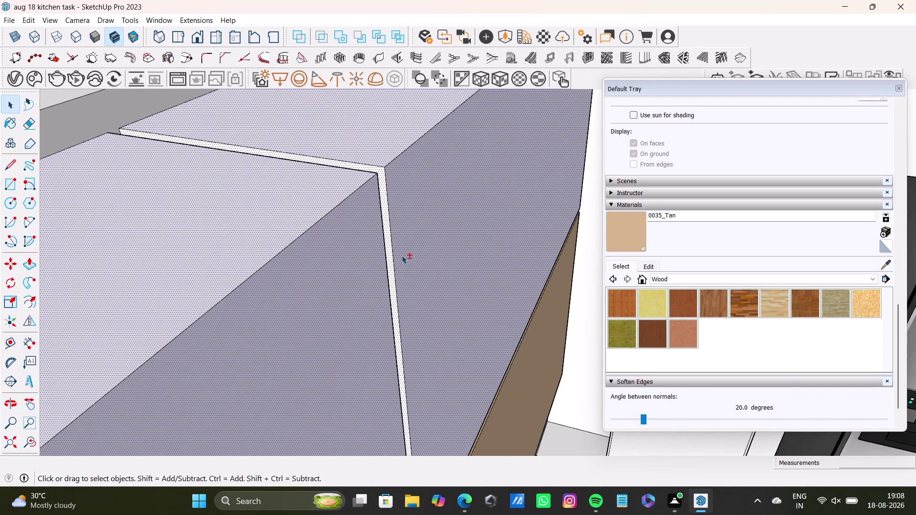
scroll(down, 3)
middle_drag(436, 236, 190, 496)
scroll(up, 3)
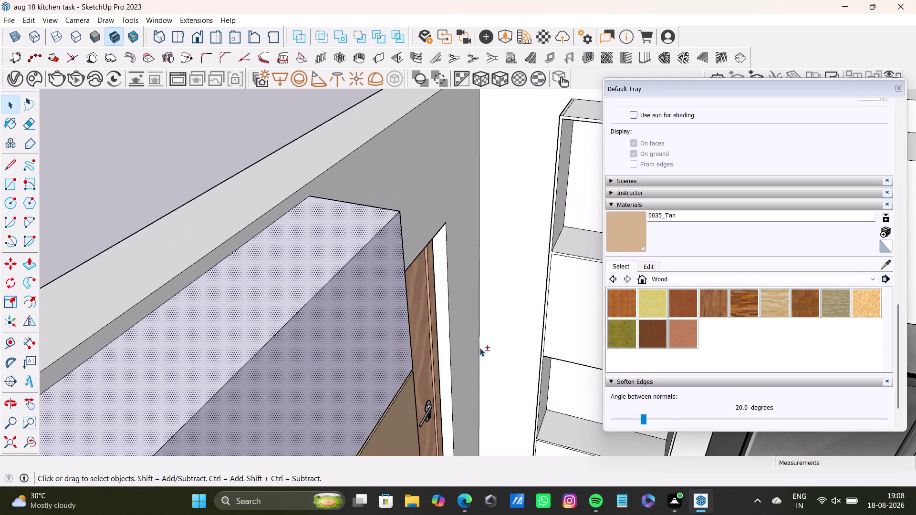
Paint the selected upper cabinets with the Wood Bamboo material.
click(628, 306)
click(368, 311)
scroll(down, 3)
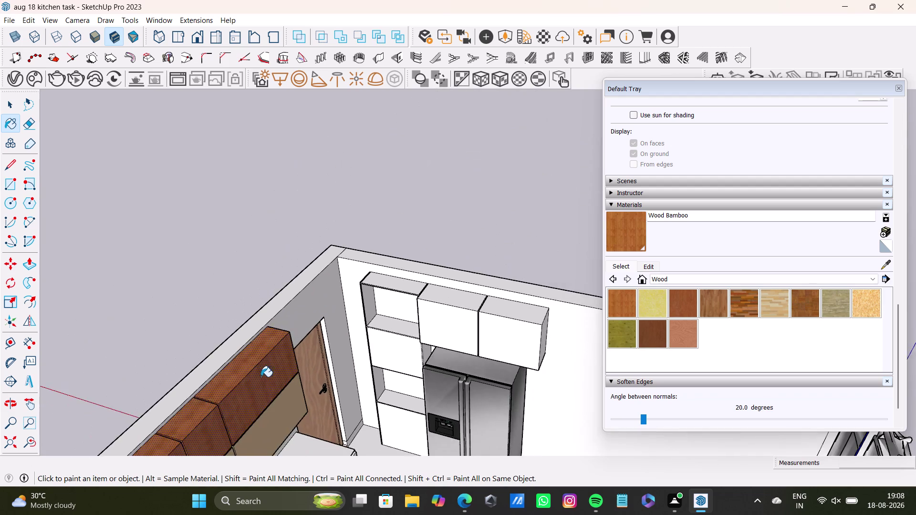
Paint the remaining cabinet faces and the narrow white end filler Wood Bamboo.
middle_drag(262, 378, 502, 219)
middle_drag(528, 289, 349, 357)
scroll(up, 3)
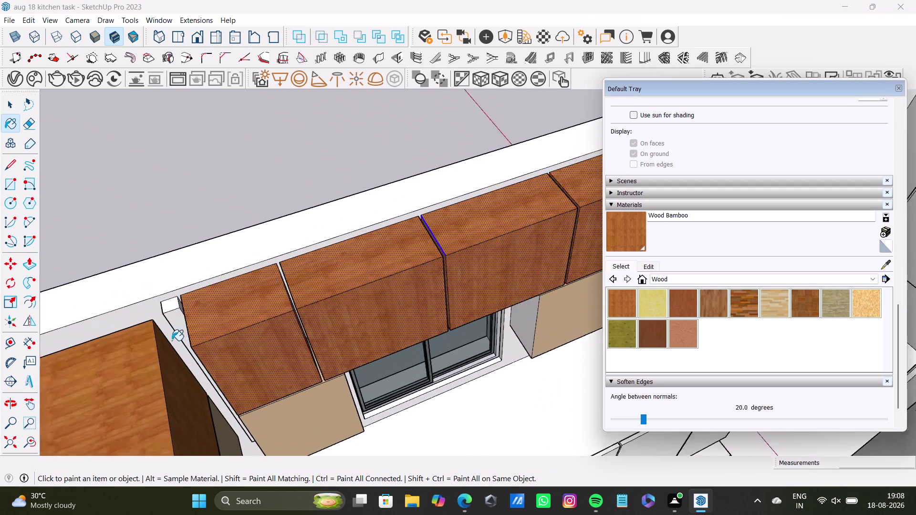
scroll(up, 3)
click(179, 315)
click(176, 305)
scroll(up, 3)
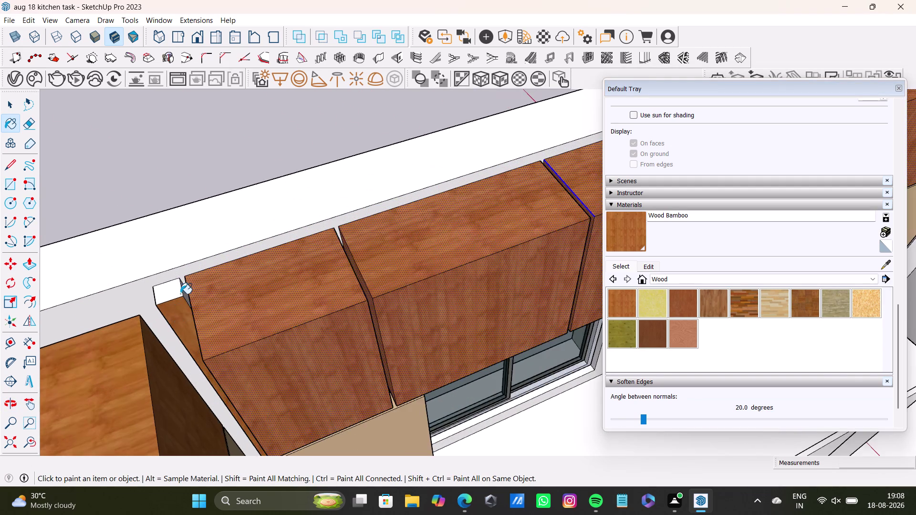
scroll(up, 3)
click(179, 292)
click(190, 295)
Select the end filler's side face and switch to Push/Pull.
middle_drag(169, 350, 217, 328)
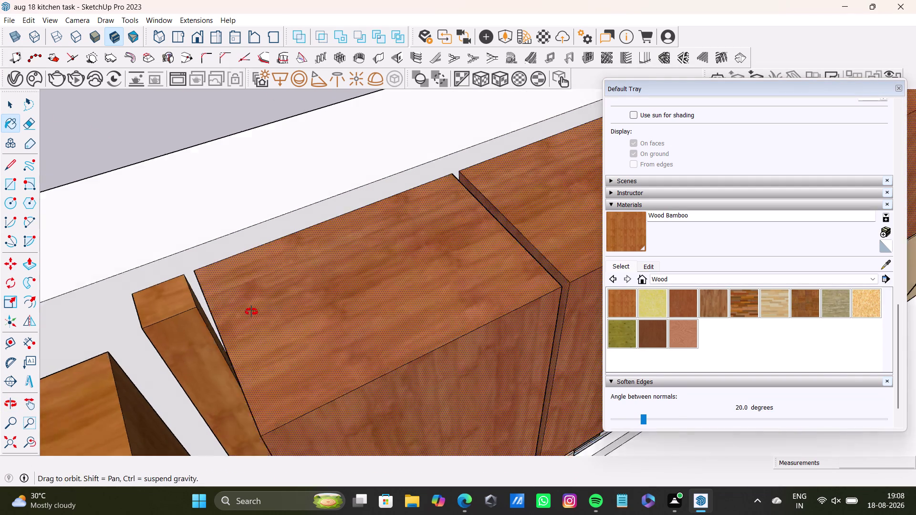
middle_drag(216, 329, 317, 279)
click(261, 334)
key(space)
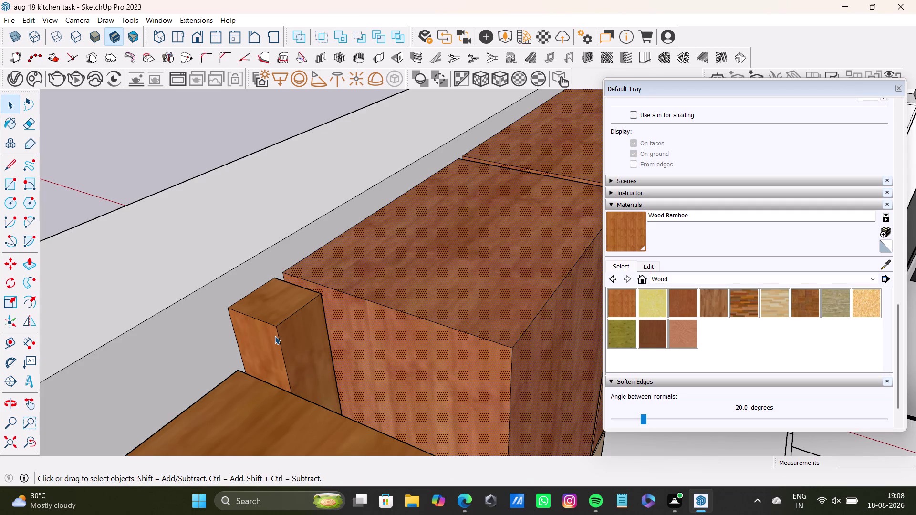
click(318, 354)
key(p)
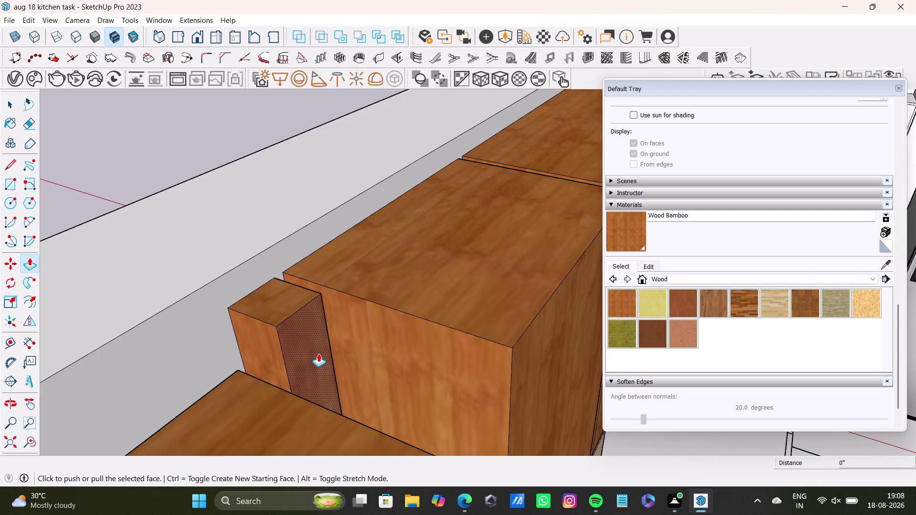